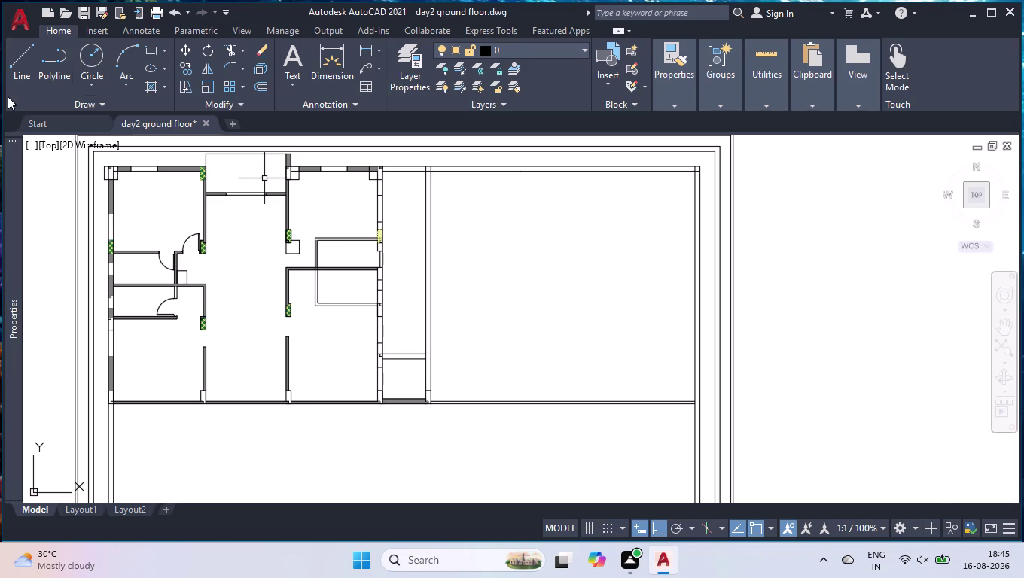
Start a hatch with red colour 252,3,86 and the SOLID pattern.
scroll(up, 3)
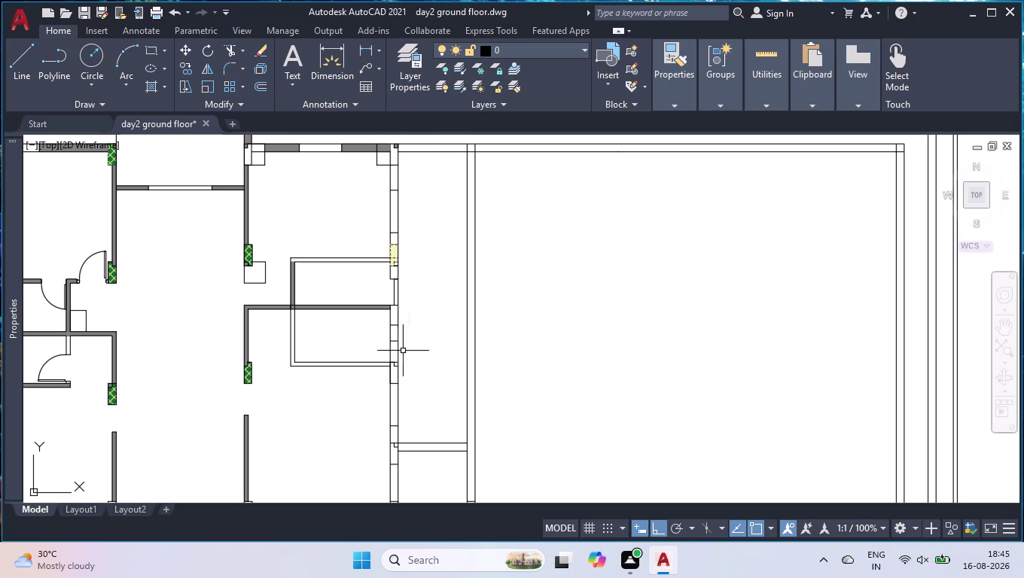
scroll(down, 3)
scroll(up, 3)
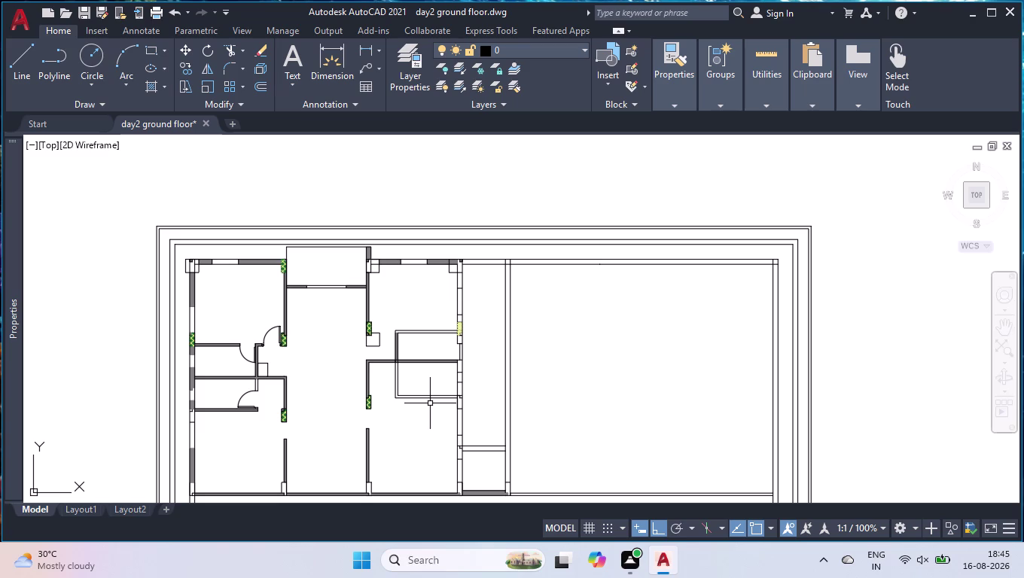
scroll(up, 3)
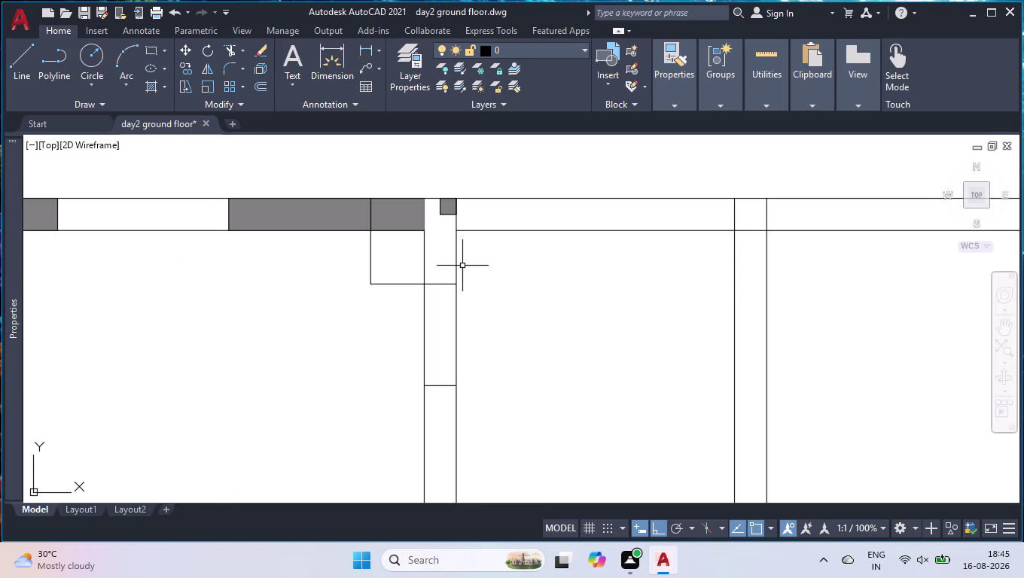
click(151, 83)
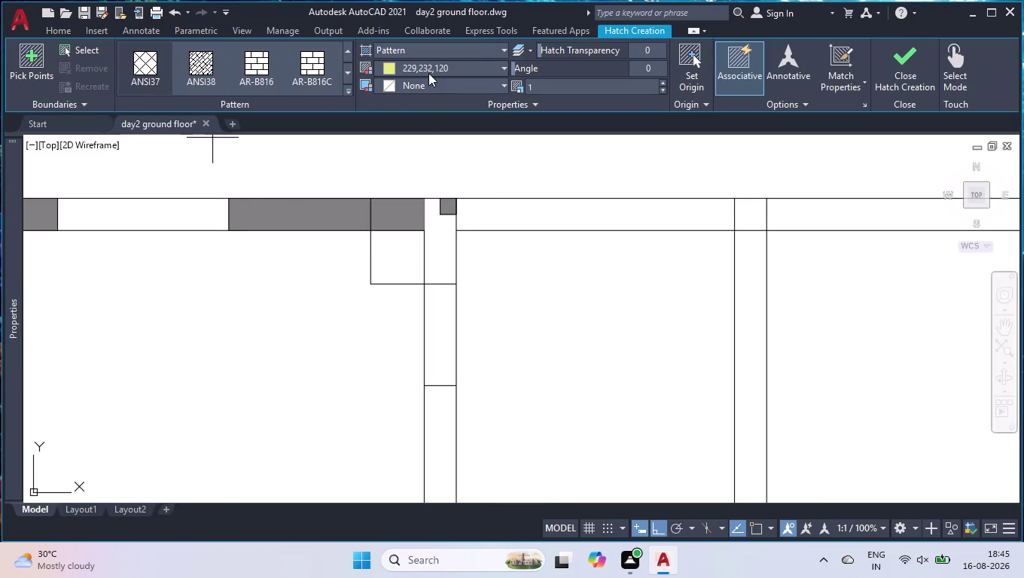
click(403, 69)
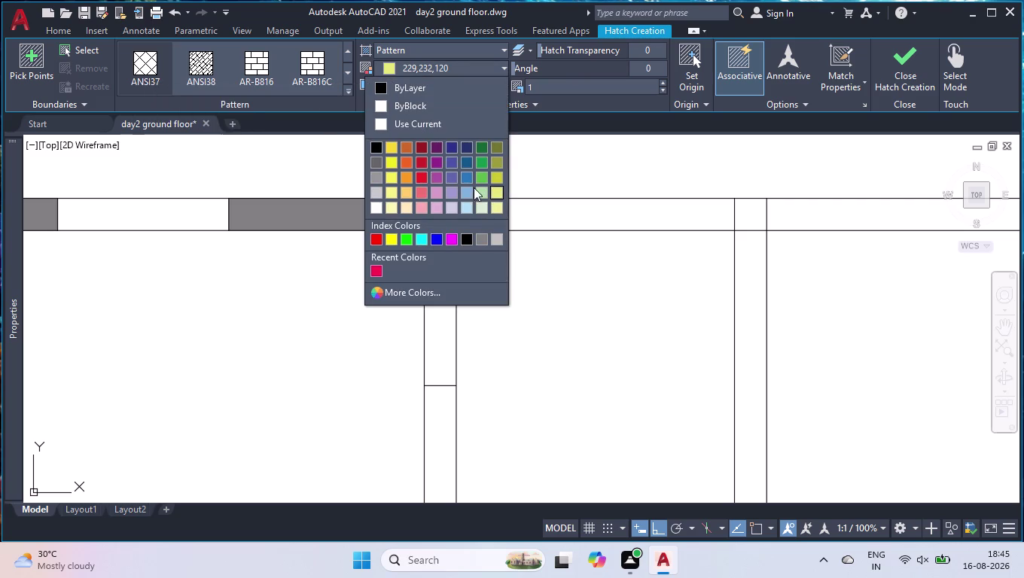
click(378, 275)
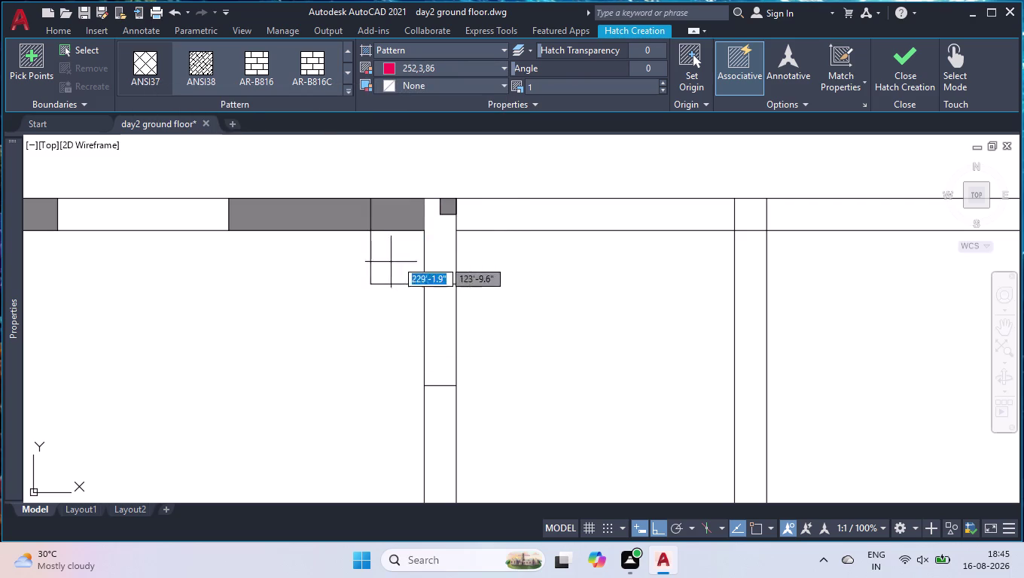
scroll(up, 3)
click(153, 69)
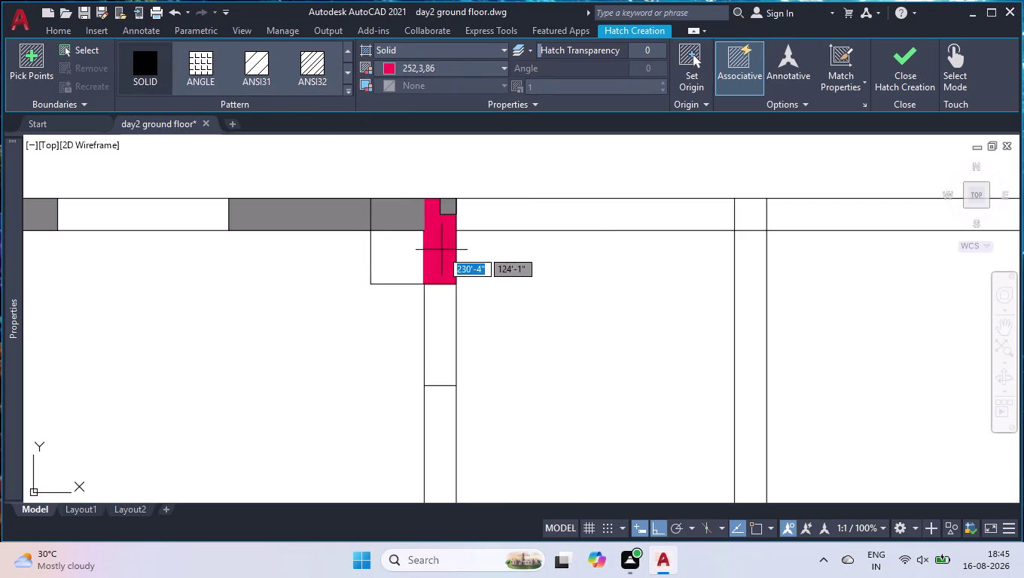
Fill the top and bottom column corners with solid red and finish the hatch.
click(442, 250)
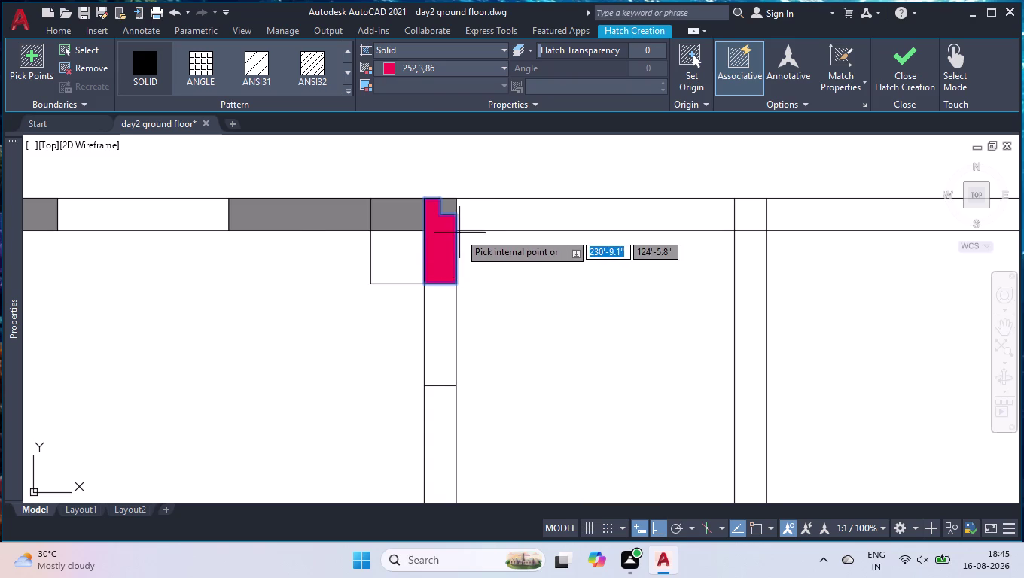
scroll(down, 3)
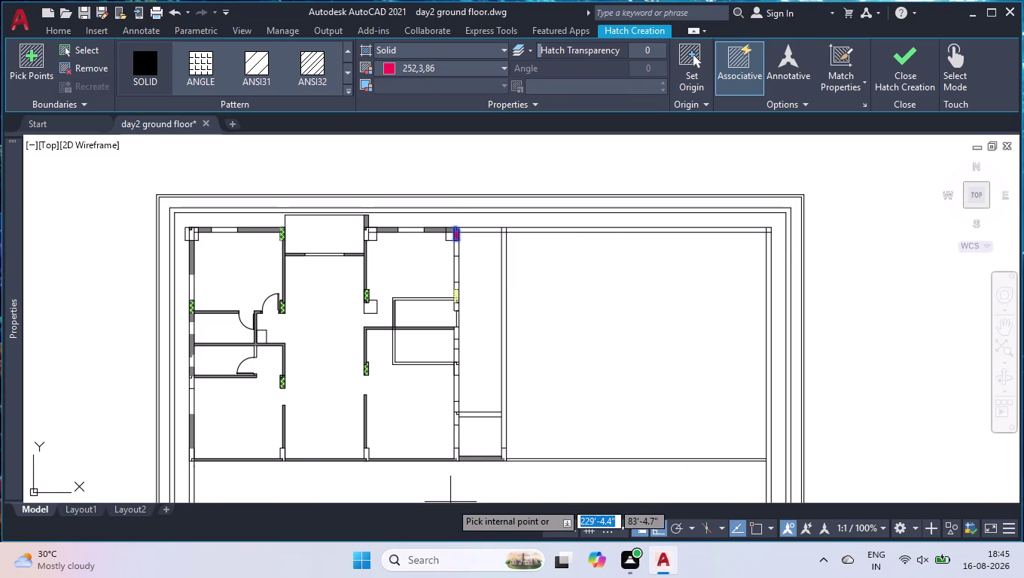
scroll(up, 3)
click(479, 238)
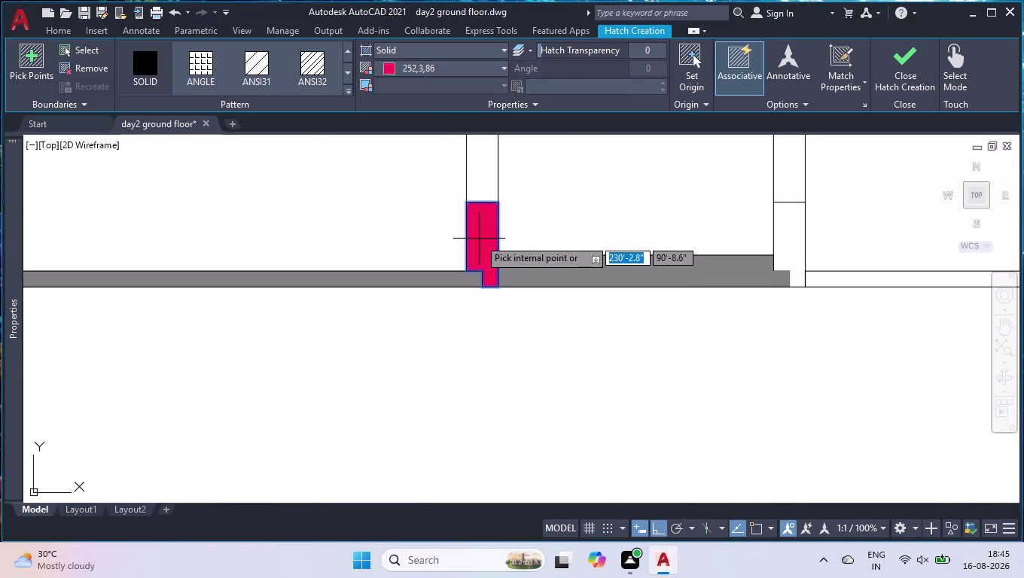
scroll(down, 3)
key(Return)
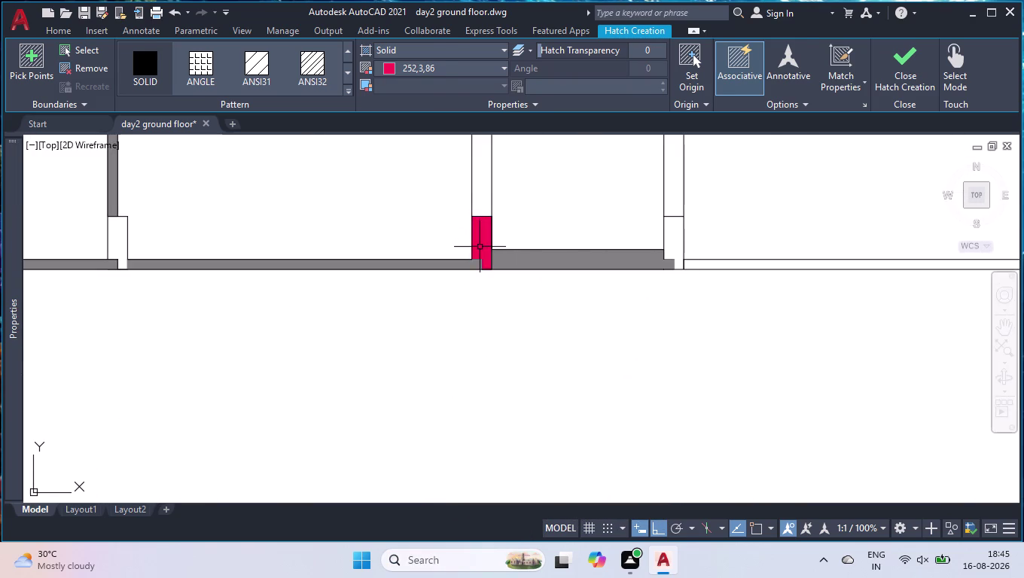
scroll(down, 3)
scroll(down, 3)
scroll(down, 3)
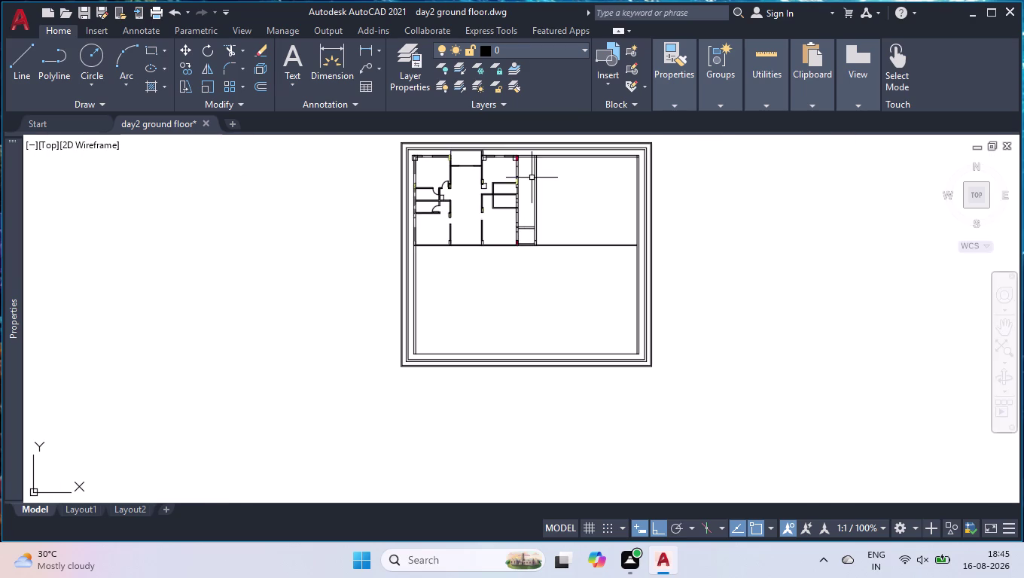
Start a new hatch in dark green 19,103,52 with the ANSI38 crosshatch pattern.
scroll(up, 3)
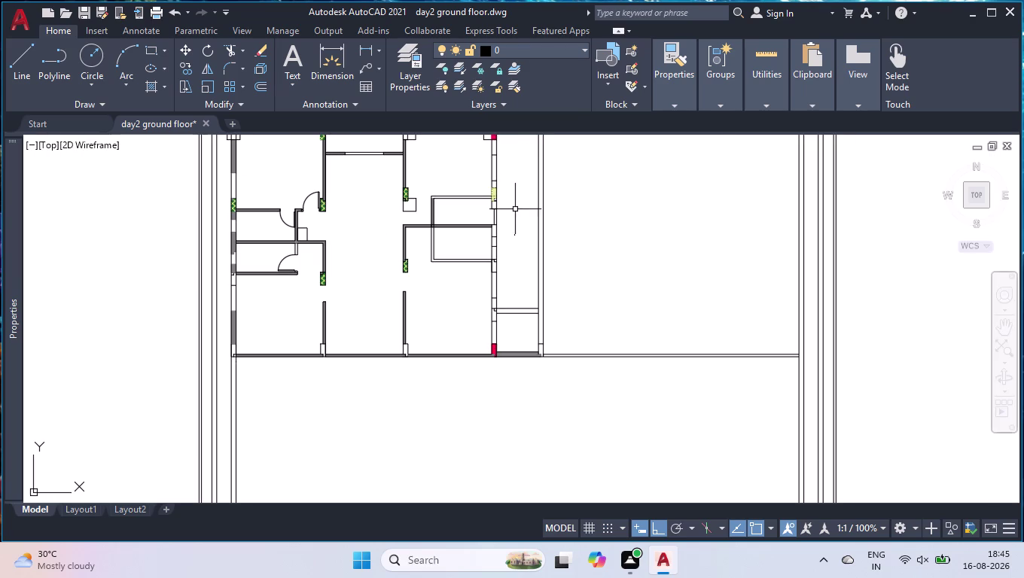
click(147, 90)
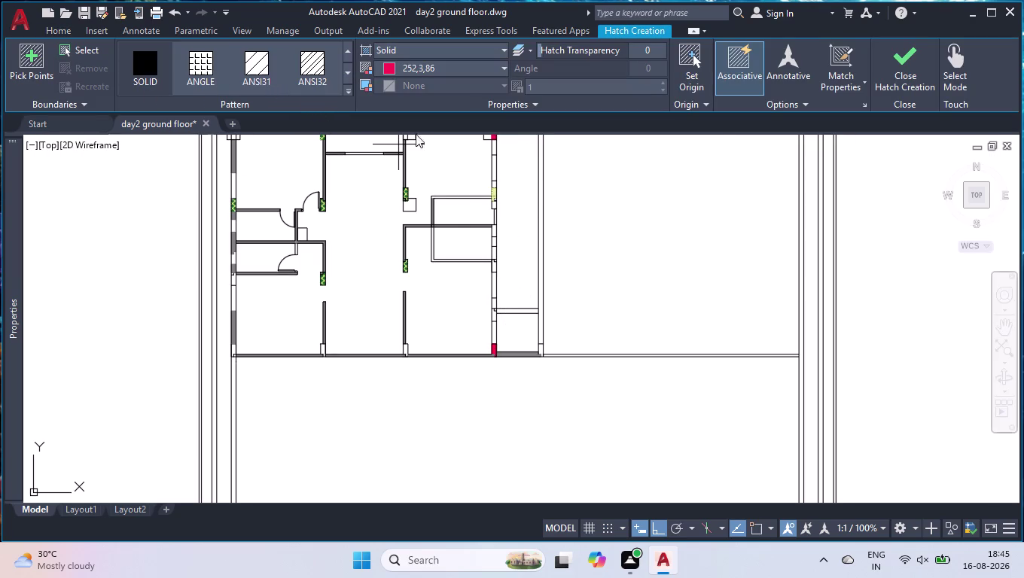
click(402, 70)
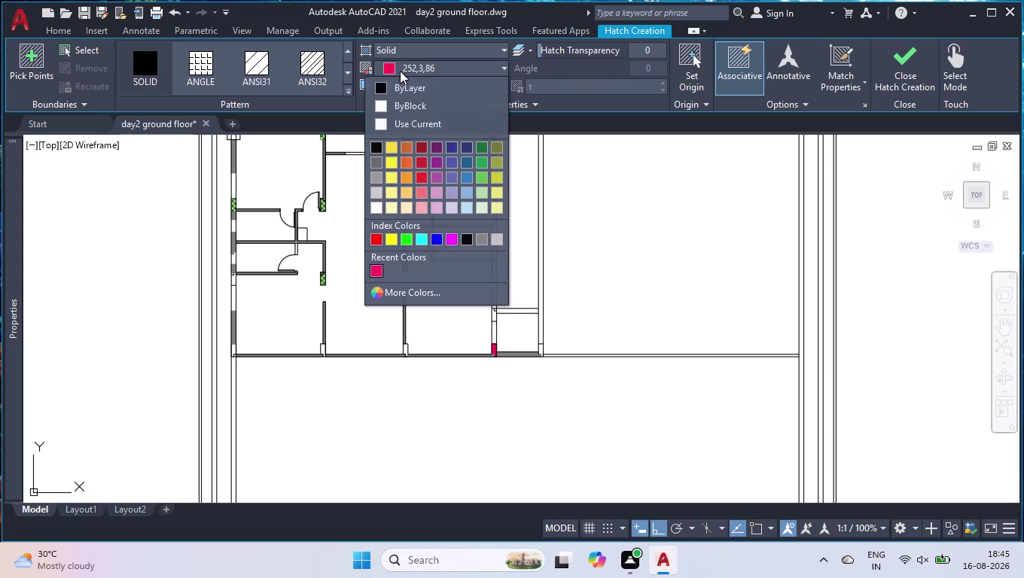
click(480, 147)
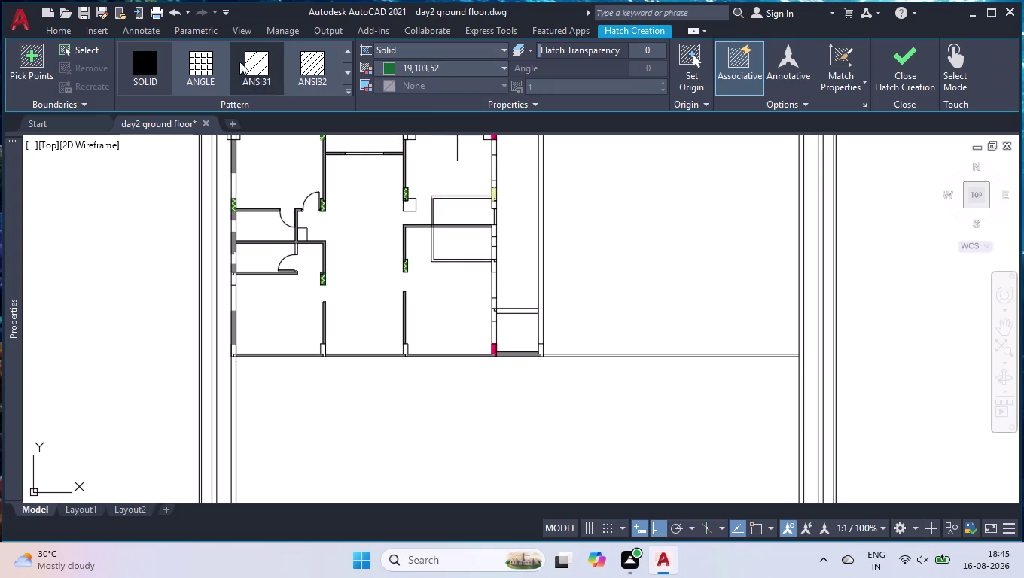
scroll(down, 3)
scroll(down, 3)
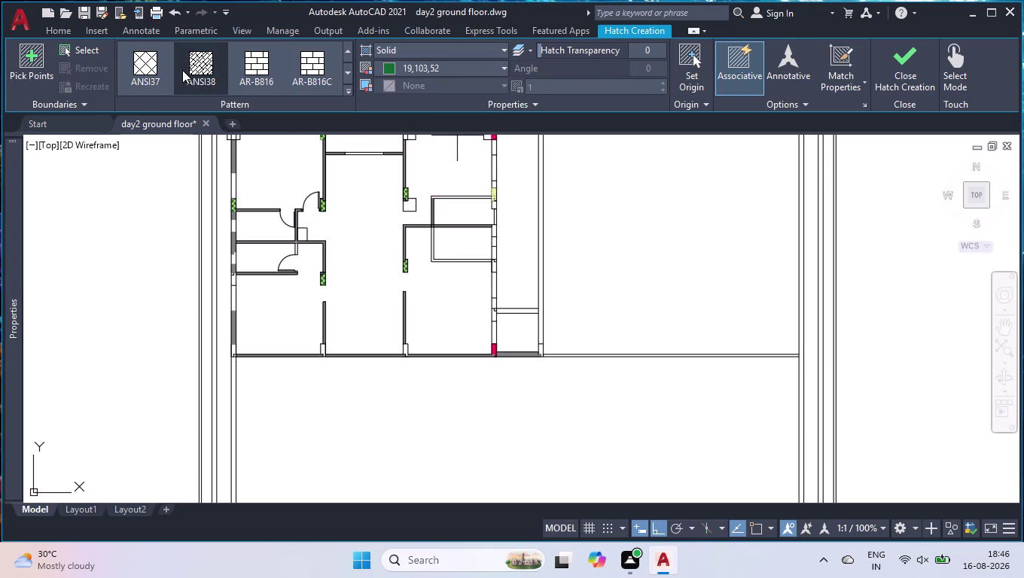
click(159, 72)
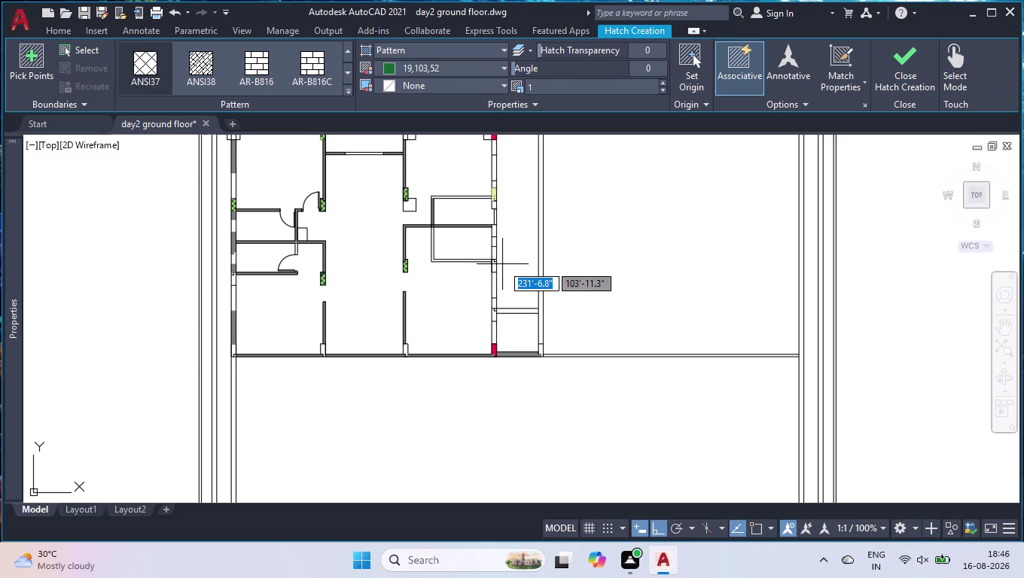
scroll(up, 3)
Crosshatch the corridor and lower room corner junctions with yellow lines on dark green.
click(467, 264)
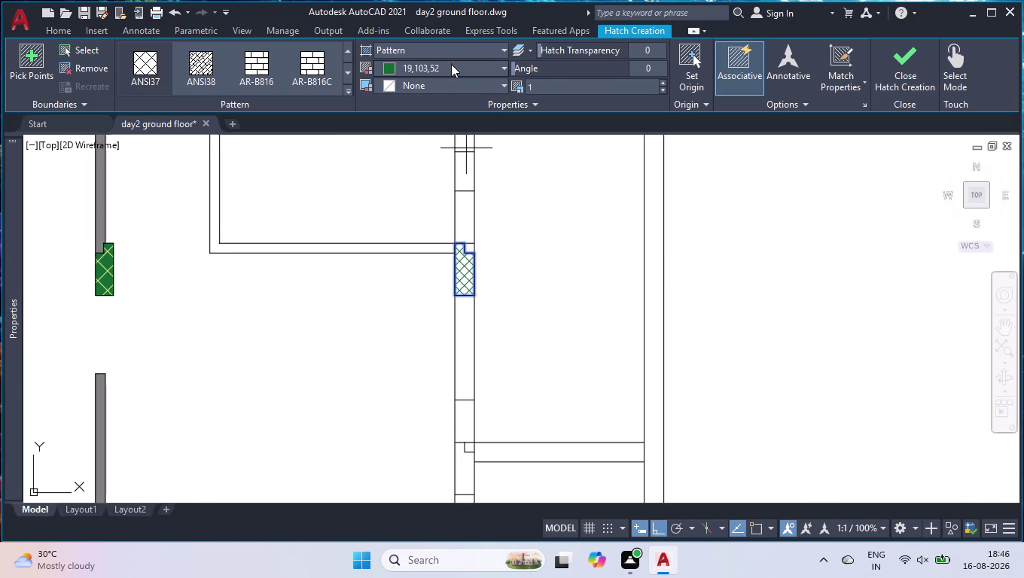
click(437, 66)
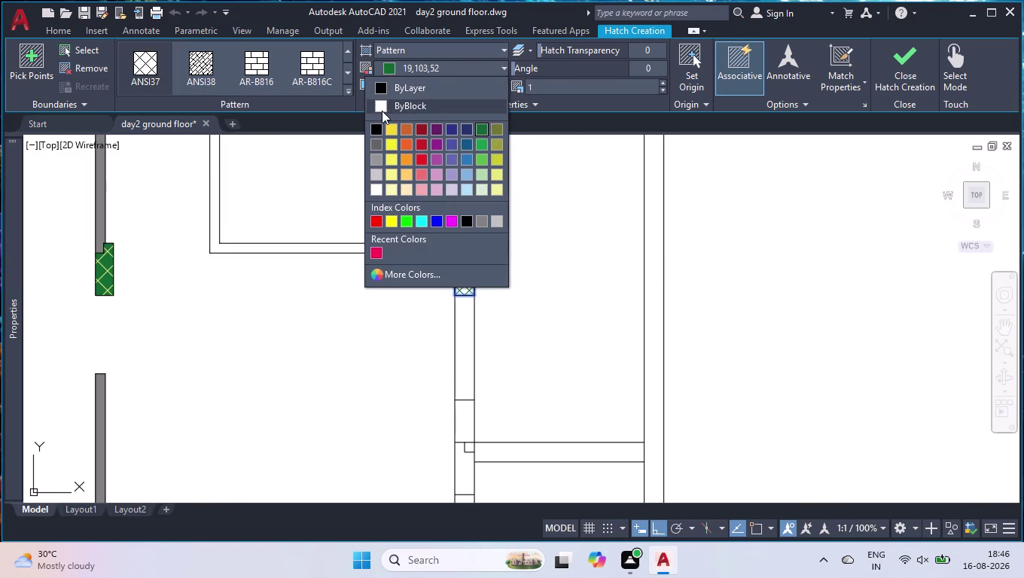
click(382, 106)
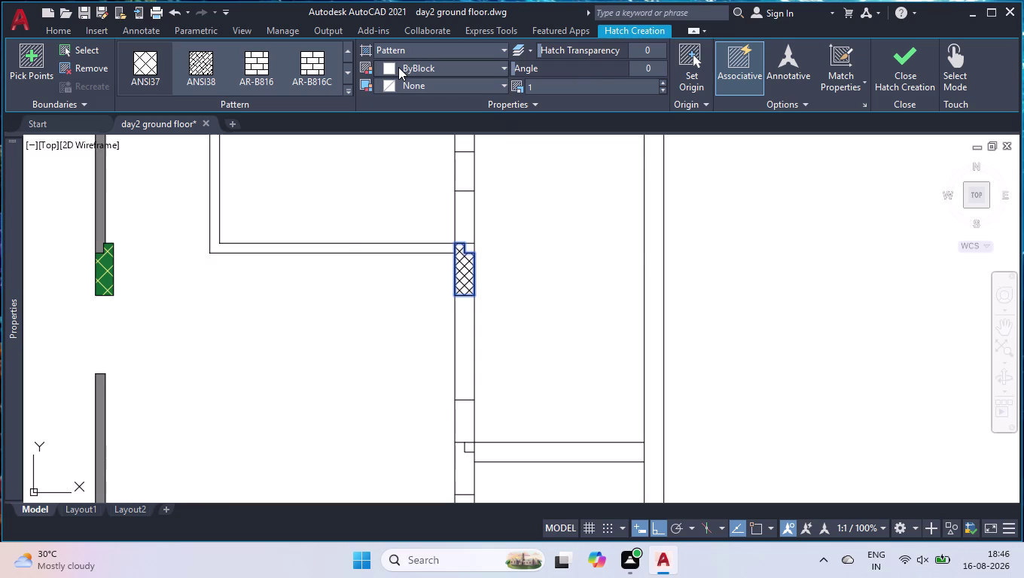
click(399, 67)
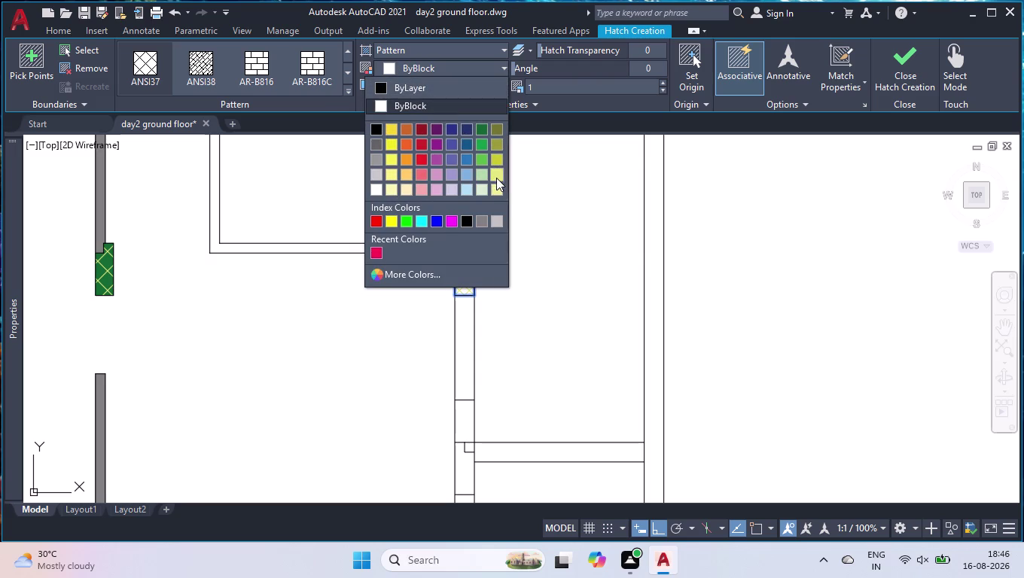
click(390, 141)
click(416, 86)
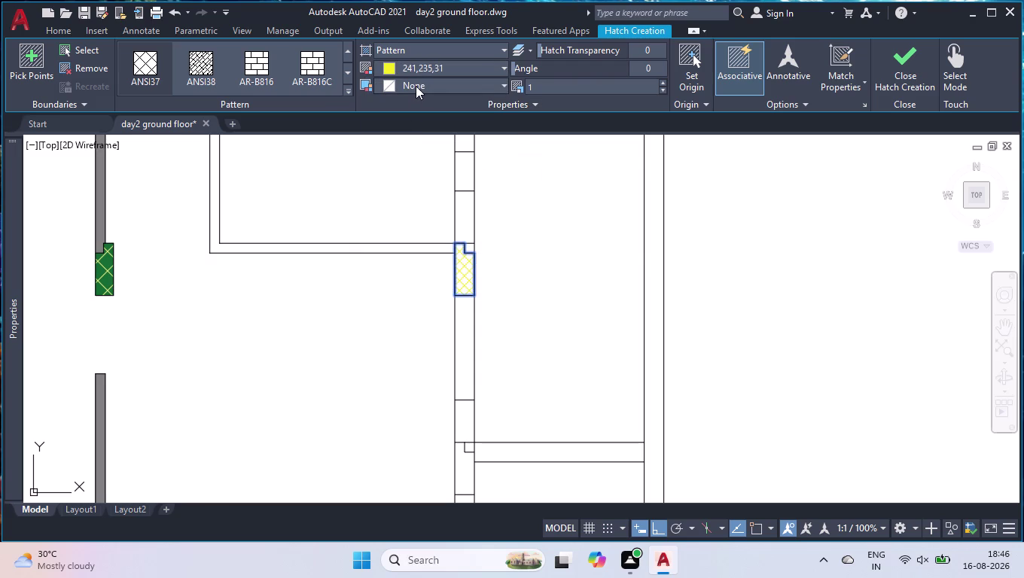
click(485, 131)
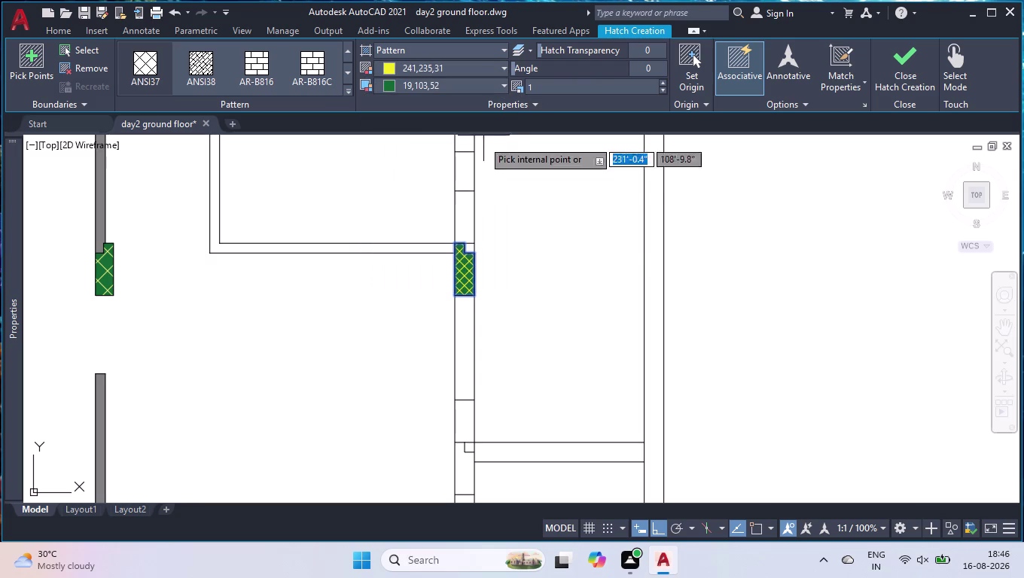
scroll(down, 3)
scroll(down, 3)
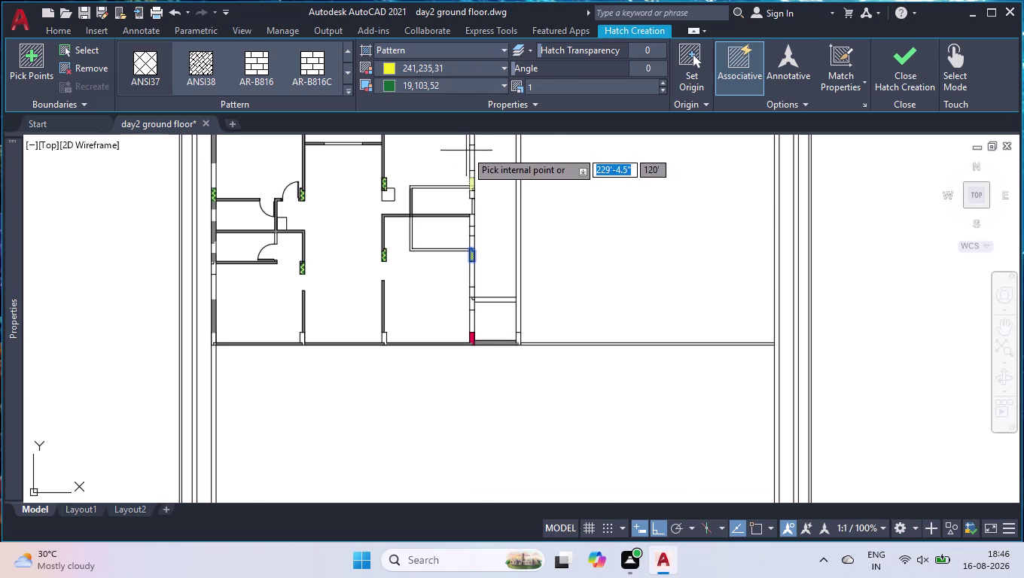
scroll(up, 3)
scroll(up, 3)
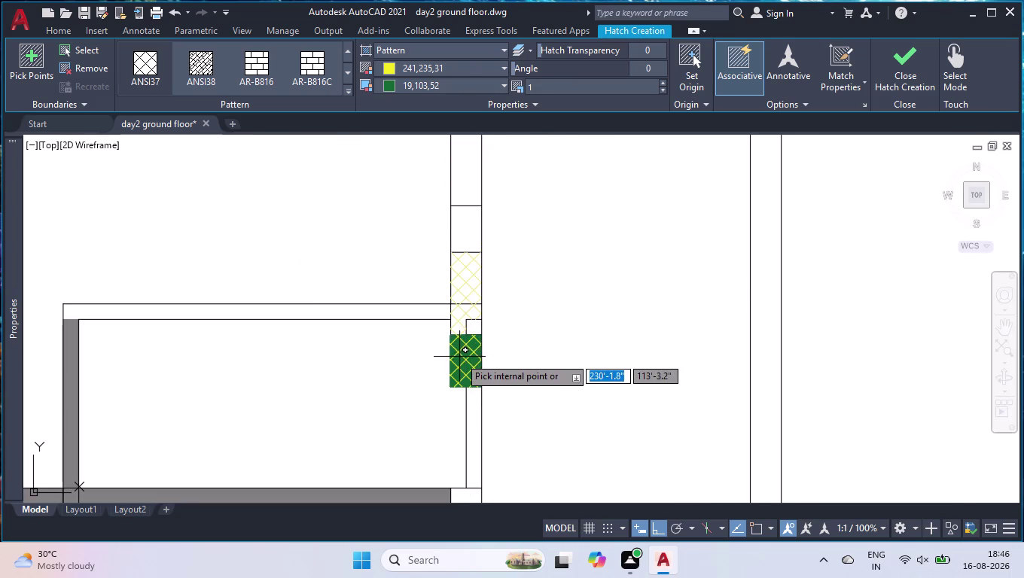
click(466, 357)
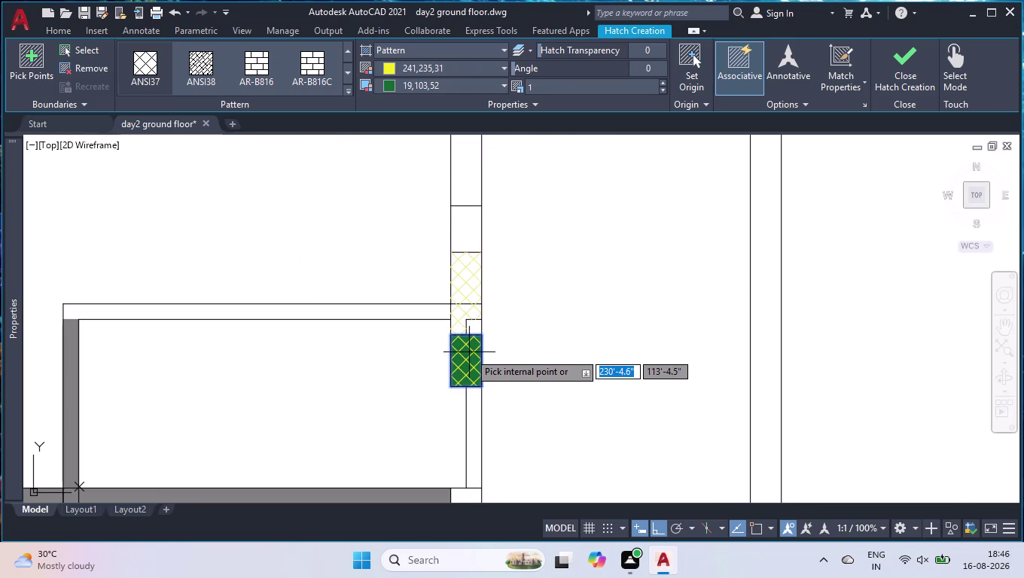
Fill the wall block below the yellow hatch with solid green 19,103,52.
scroll(up, 3)
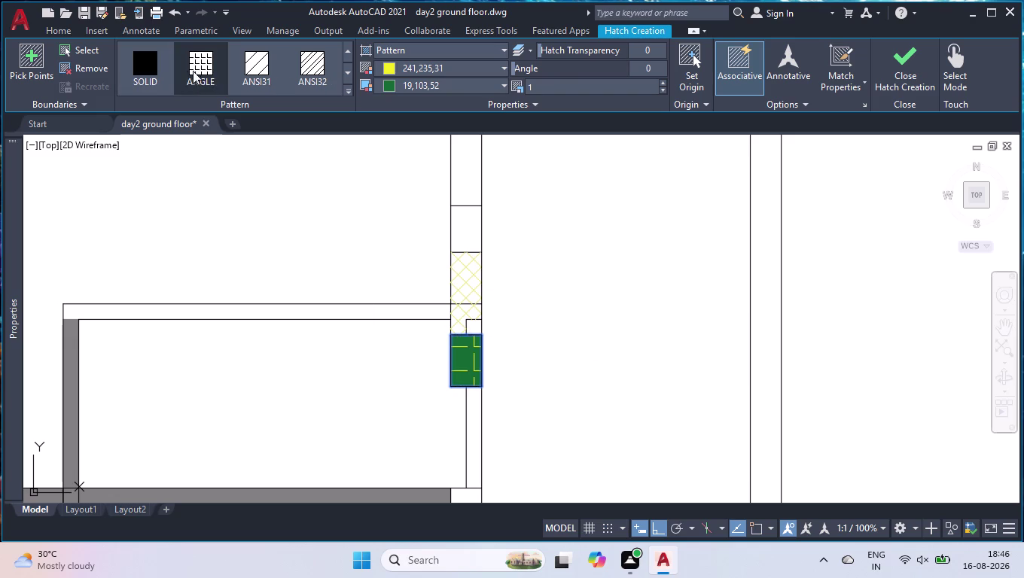
click(156, 78)
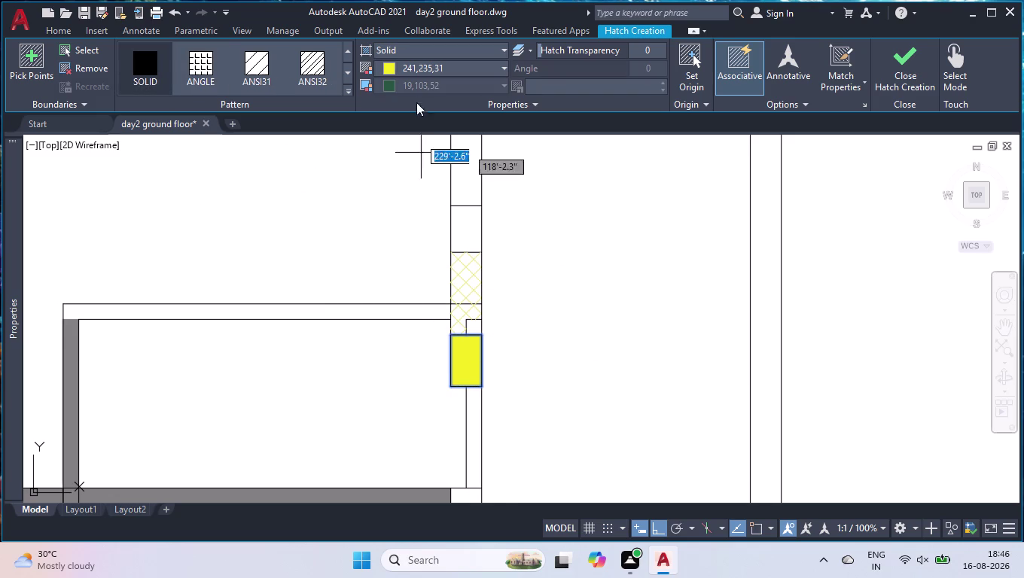
click(418, 68)
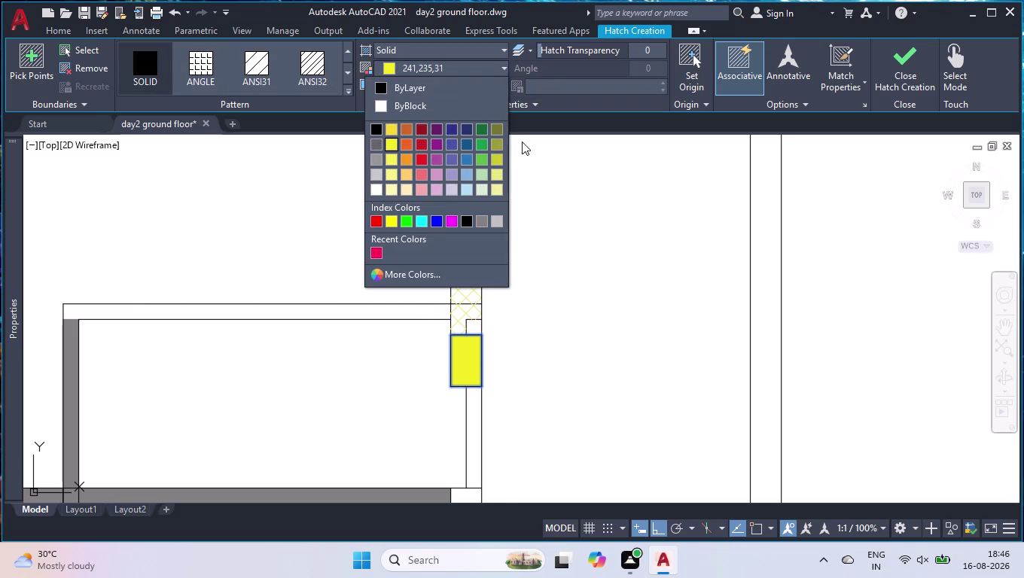
click(476, 130)
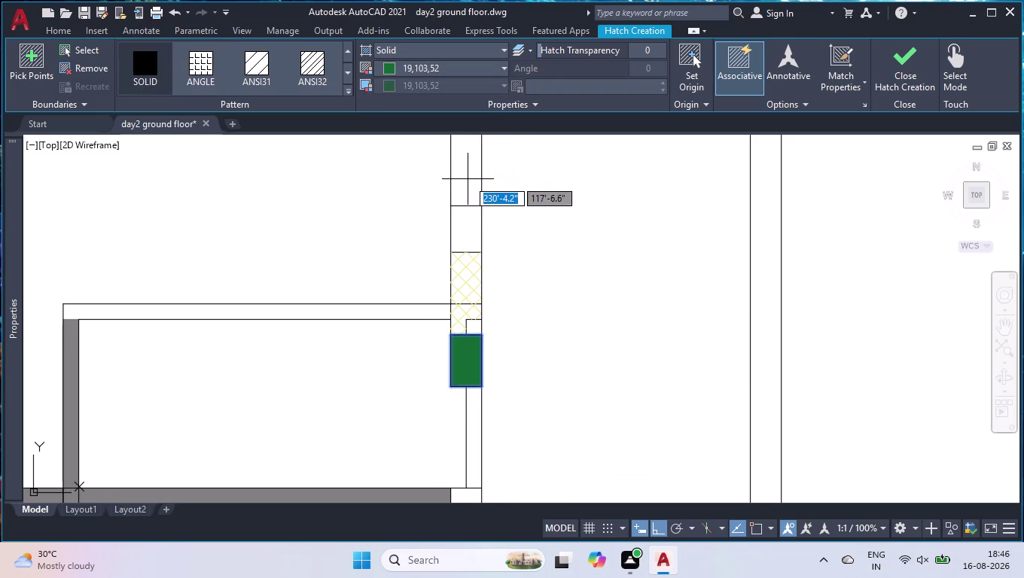
key(Return)
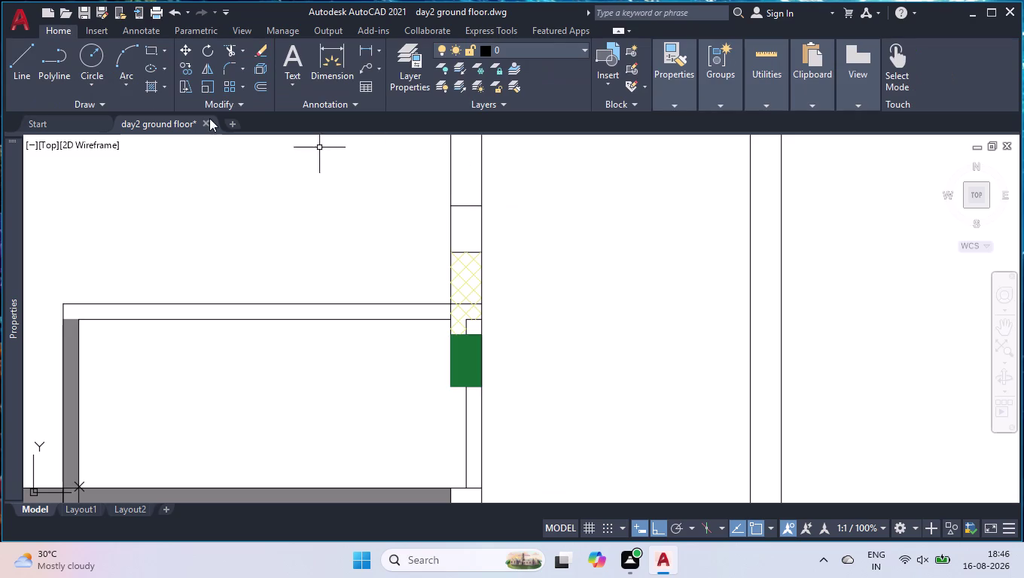
Crosshatch the small L-shaped junction with dark green ANSI37 lines.
click(147, 86)
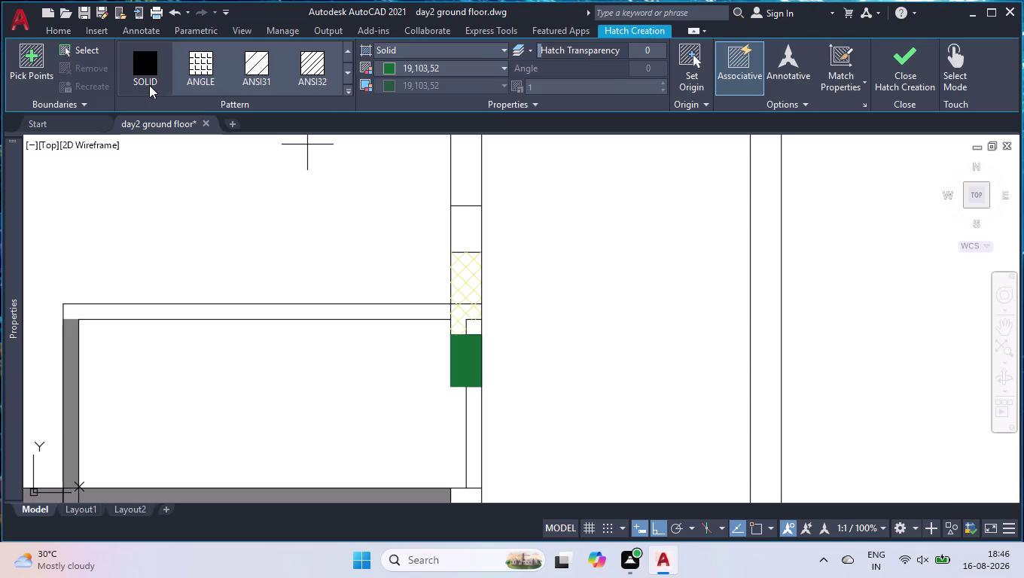
click(464, 321)
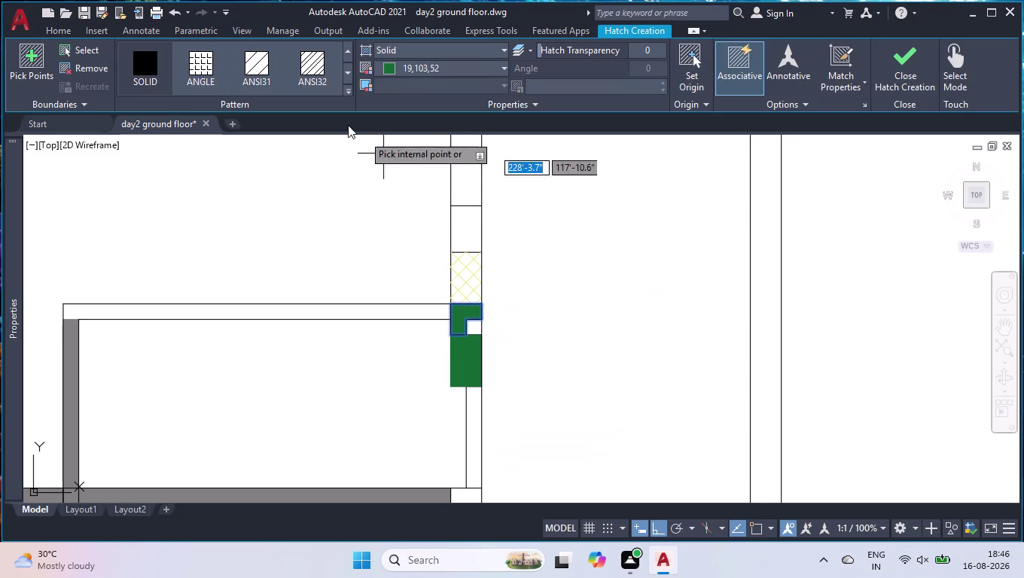
scroll(down, 3)
scroll(down, 3)
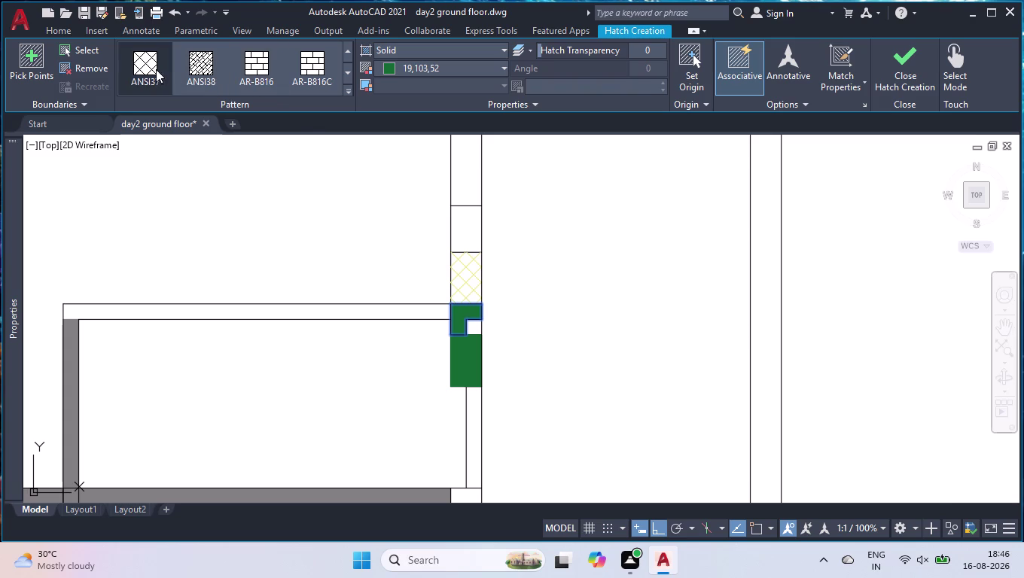
click(155, 69)
click(465, 312)
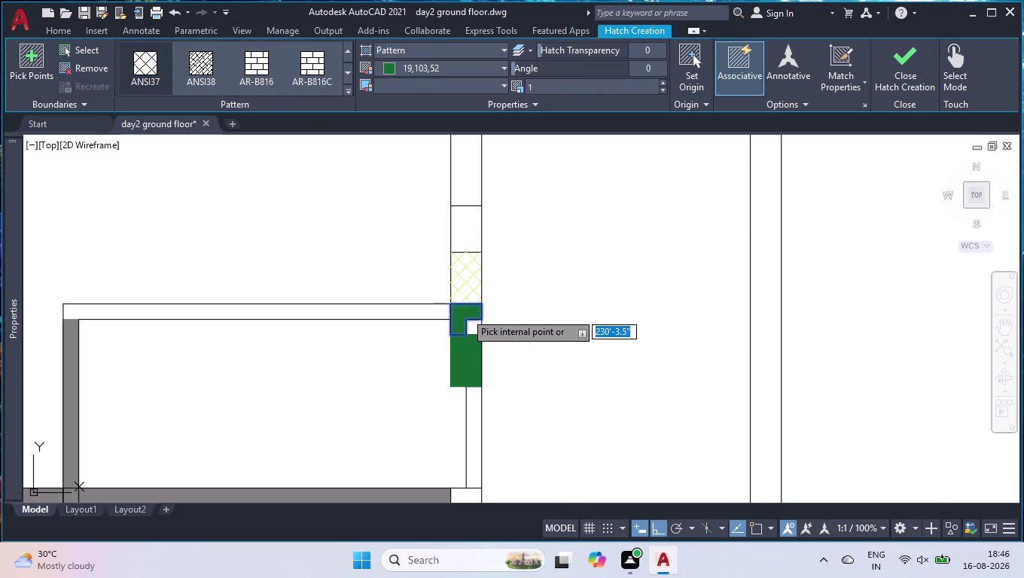
click(410, 81)
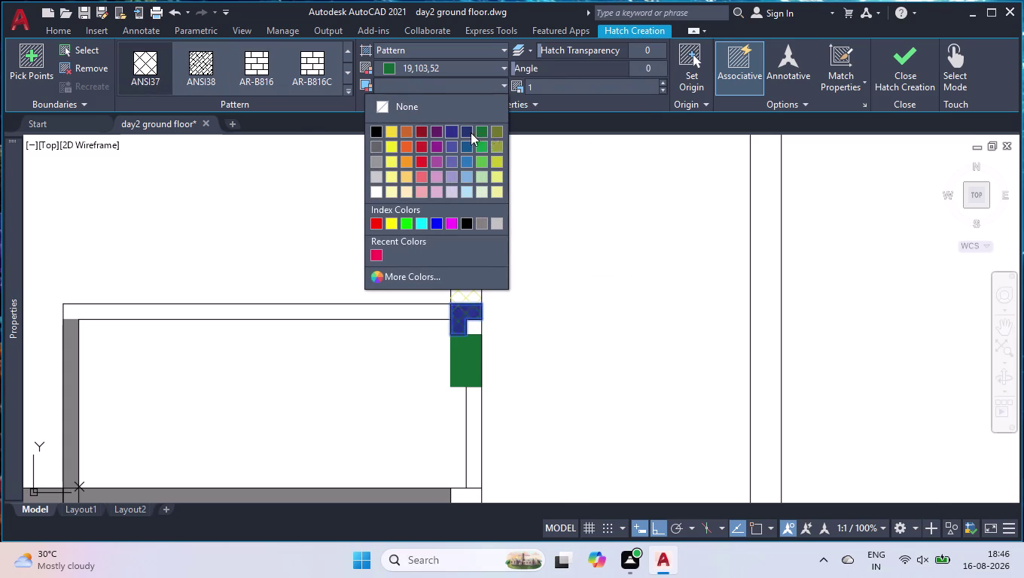
click(479, 130)
click(439, 69)
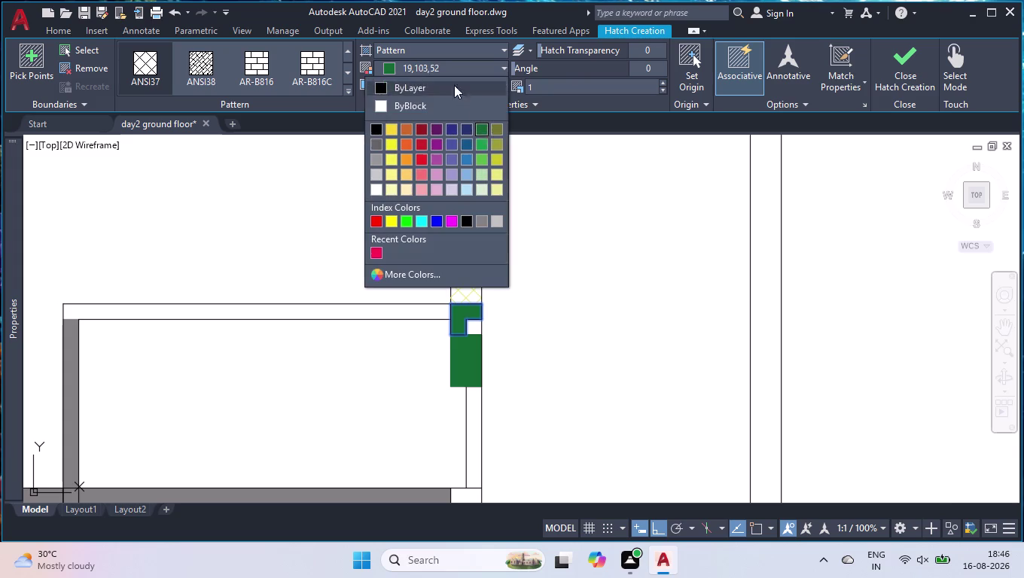
click(391, 145)
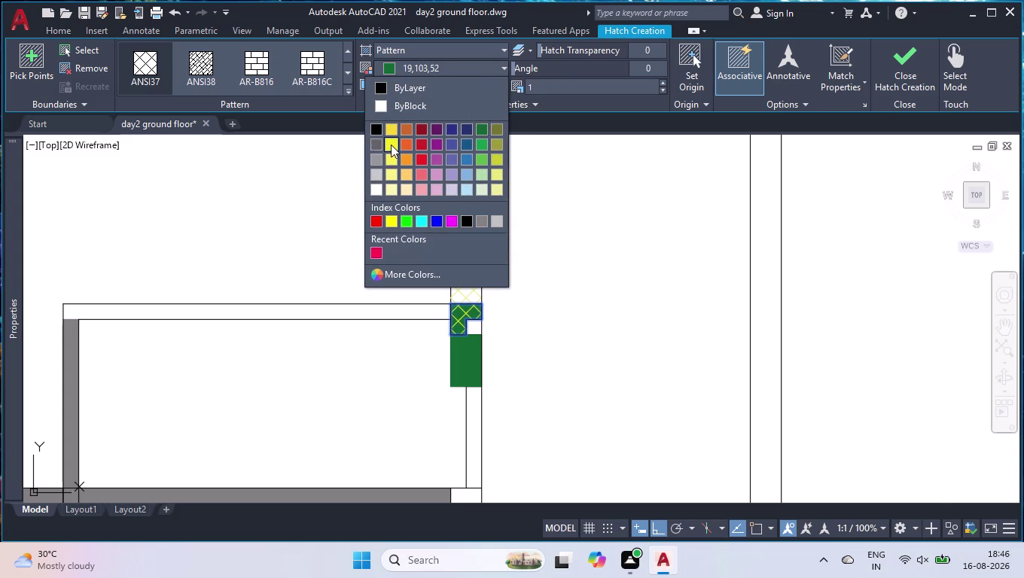
key(Return)
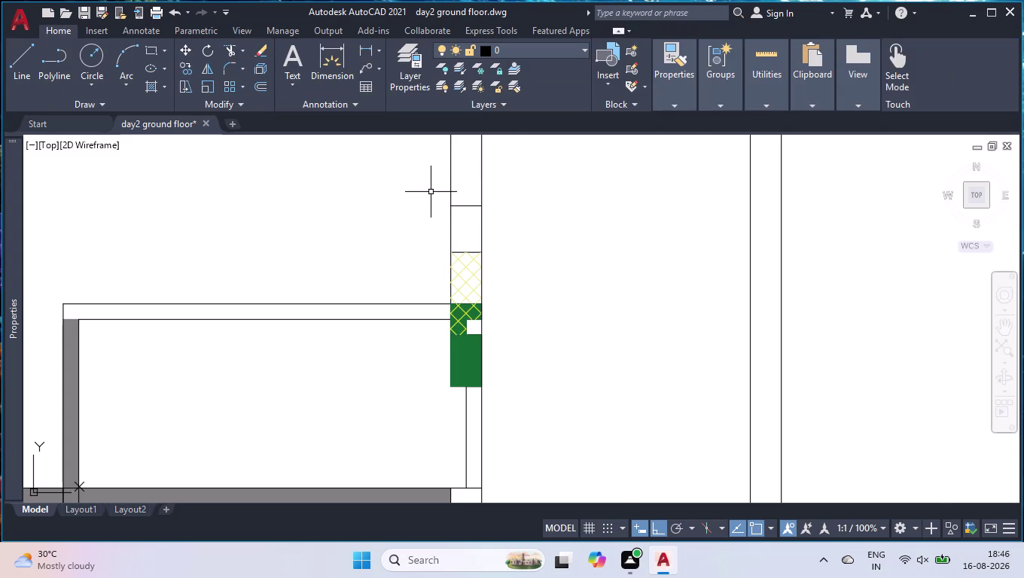
scroll(down, 3)
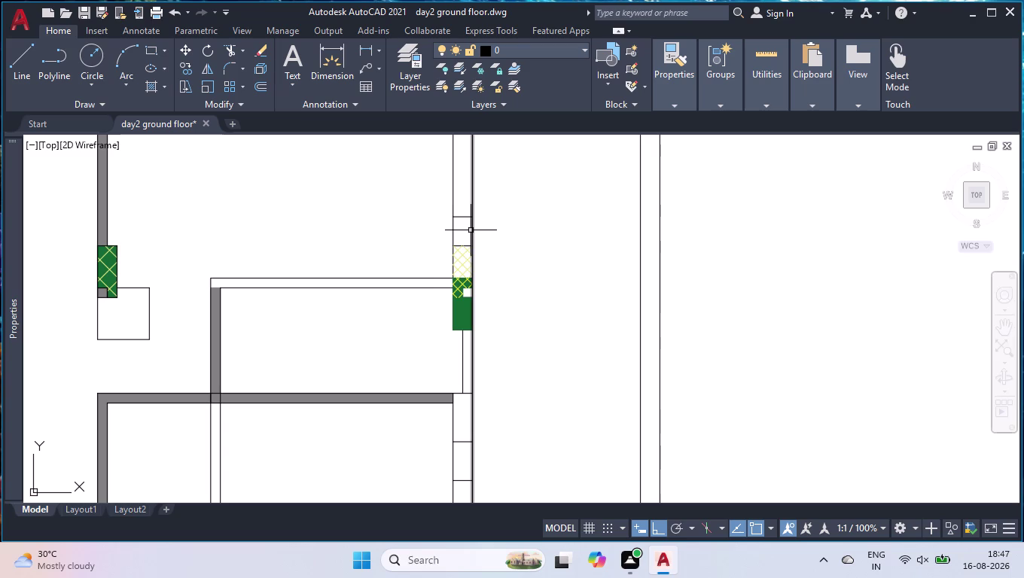
scroll(up, 3)
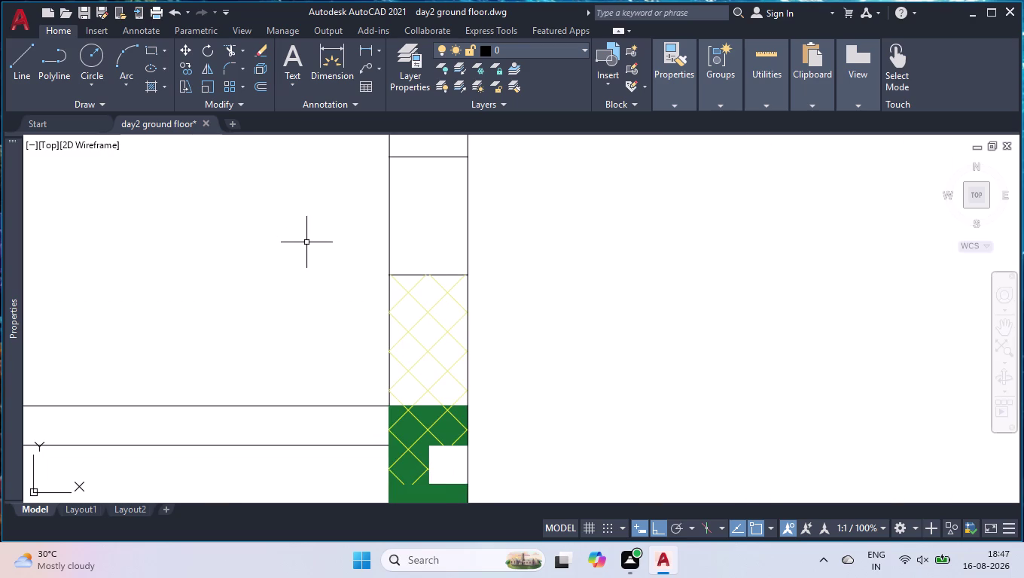
key(h)
key(Return)
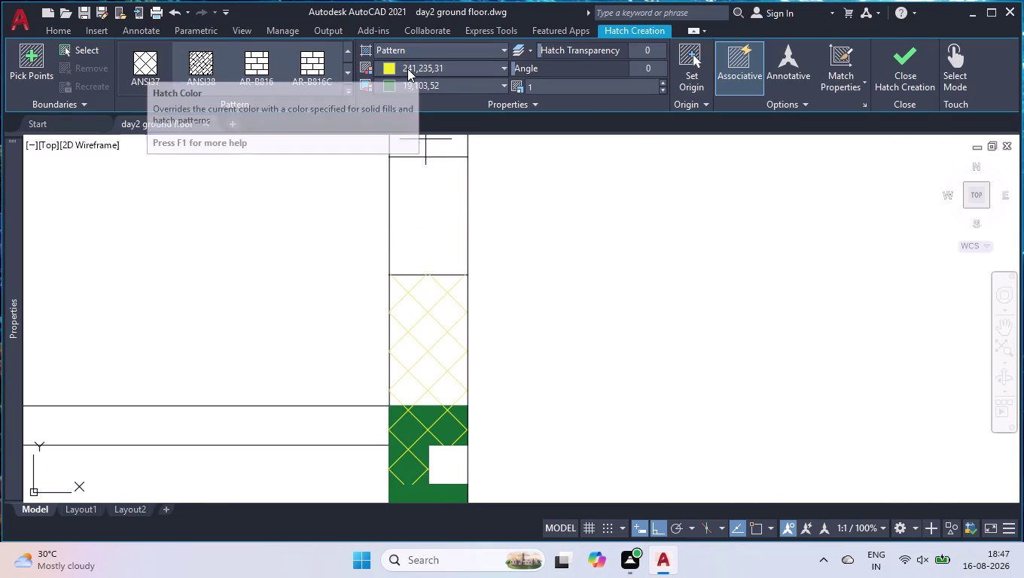
Apply a gray background (colour 8) to the yellow crosshatched junction.
click(425, 82)
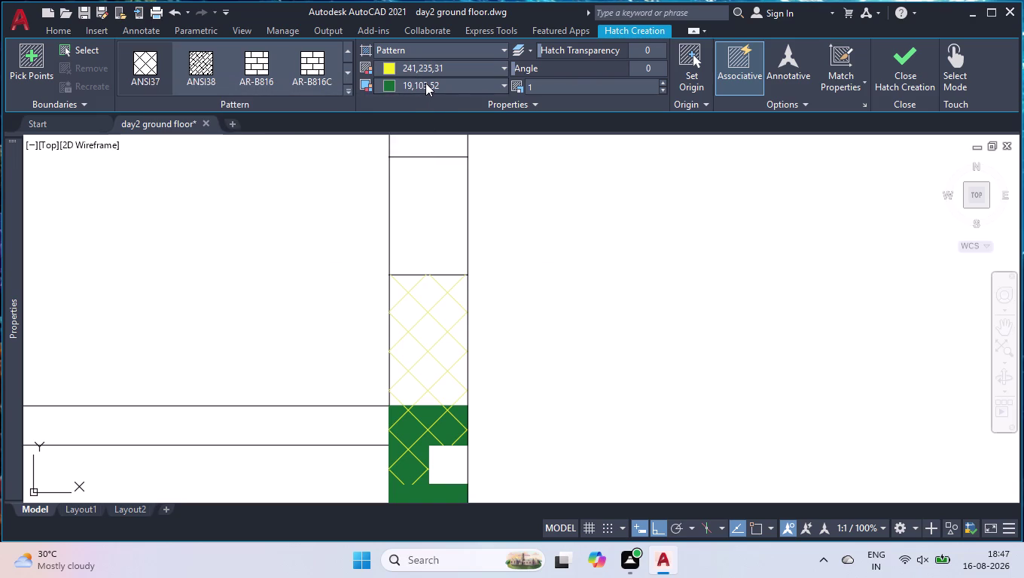
click(486, 220)
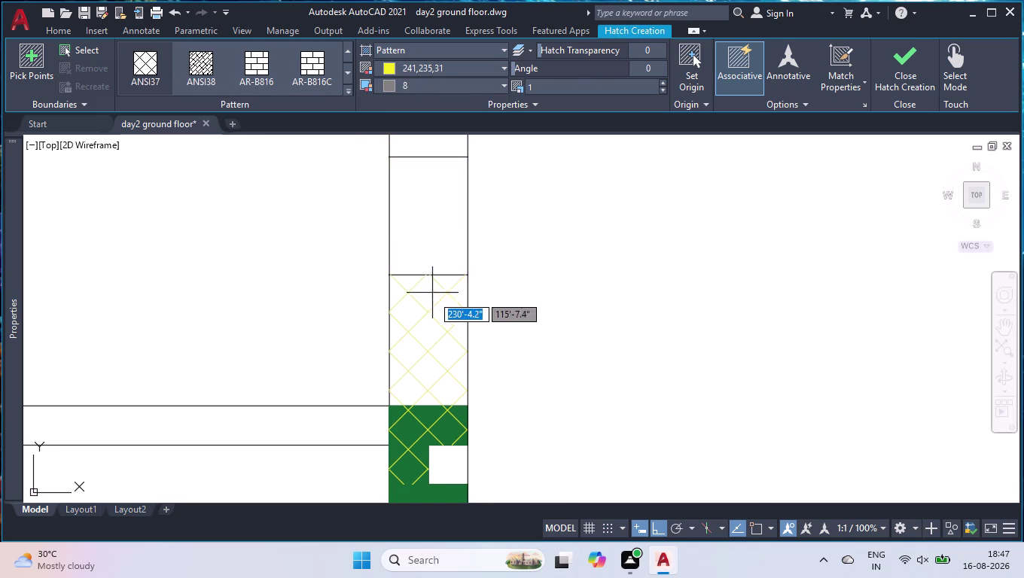
click(427, 322)
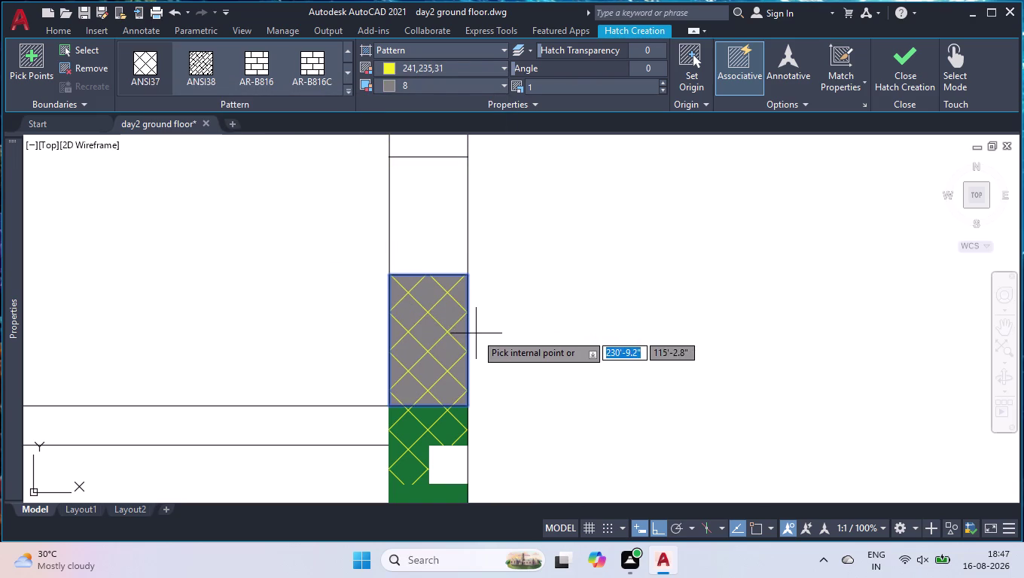
key(Return)
Start another hatch fill, then cancel it.
scroll(down, 3)
scroll(down, 3)
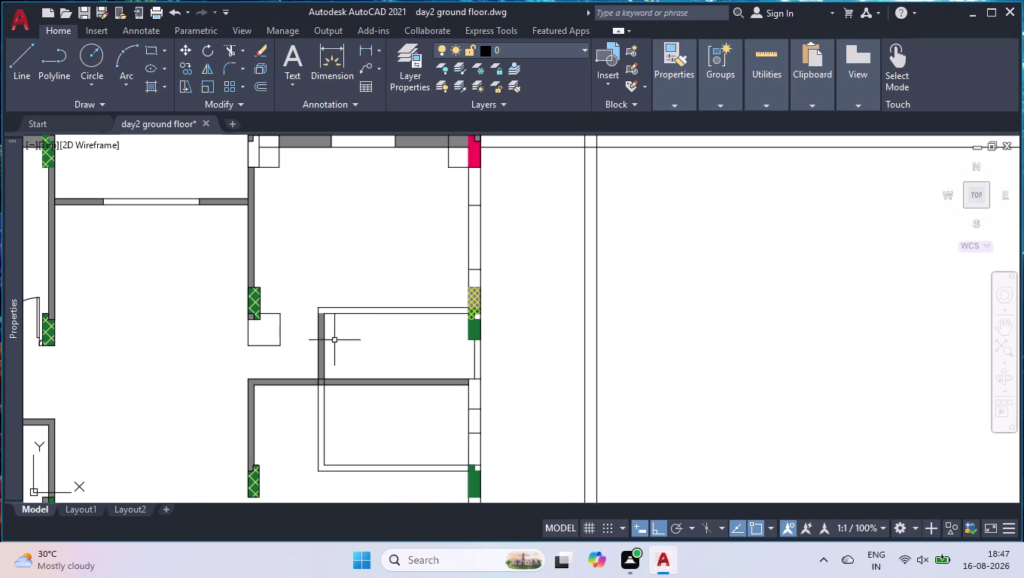
key(space)
scroll(down, 3)
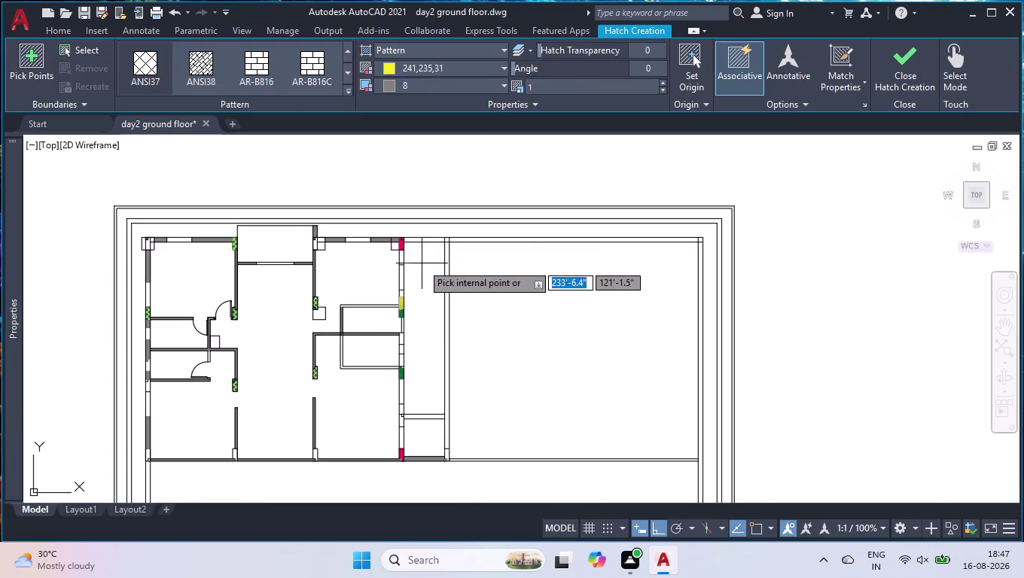
key(space)
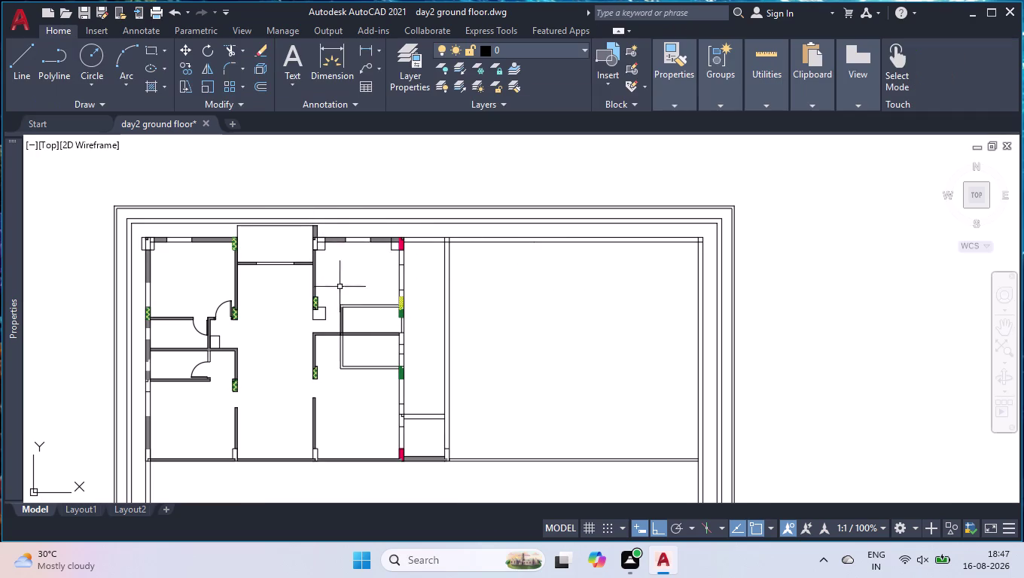
scroll(up, 3)
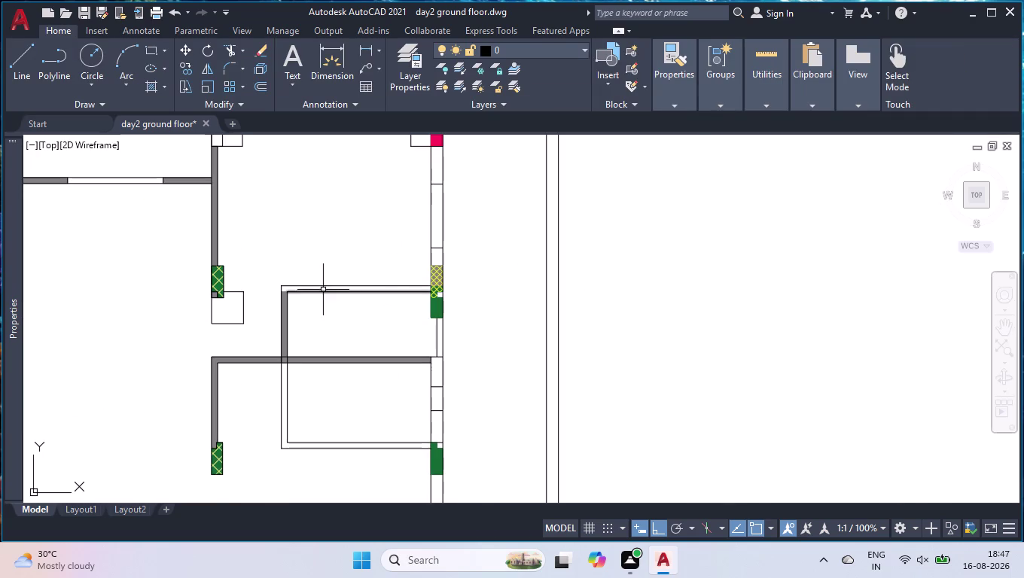
Draw a short line on the wall edge.
scroll(up, 3)
key(l)
key(Return)
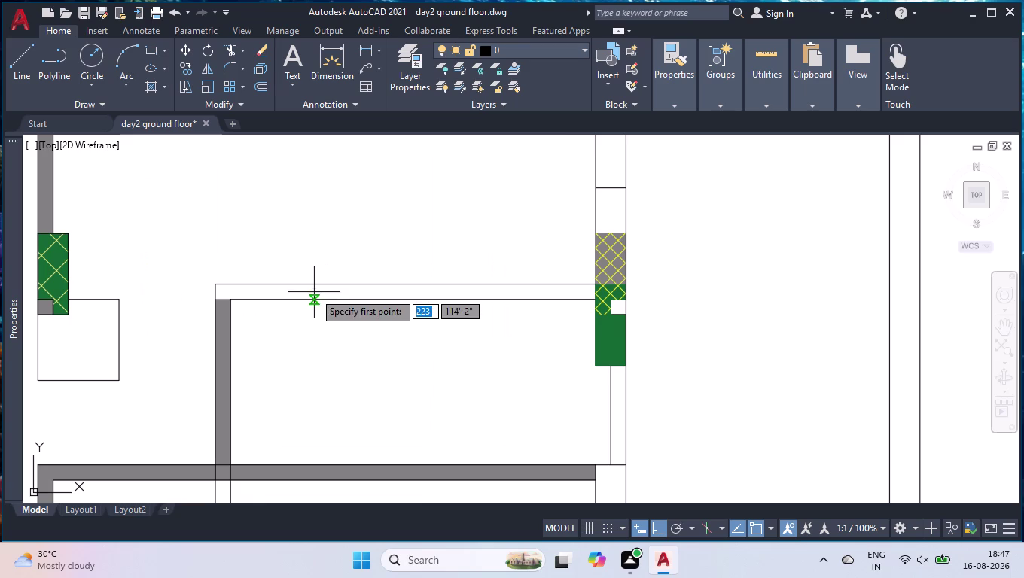
click(235, 299)
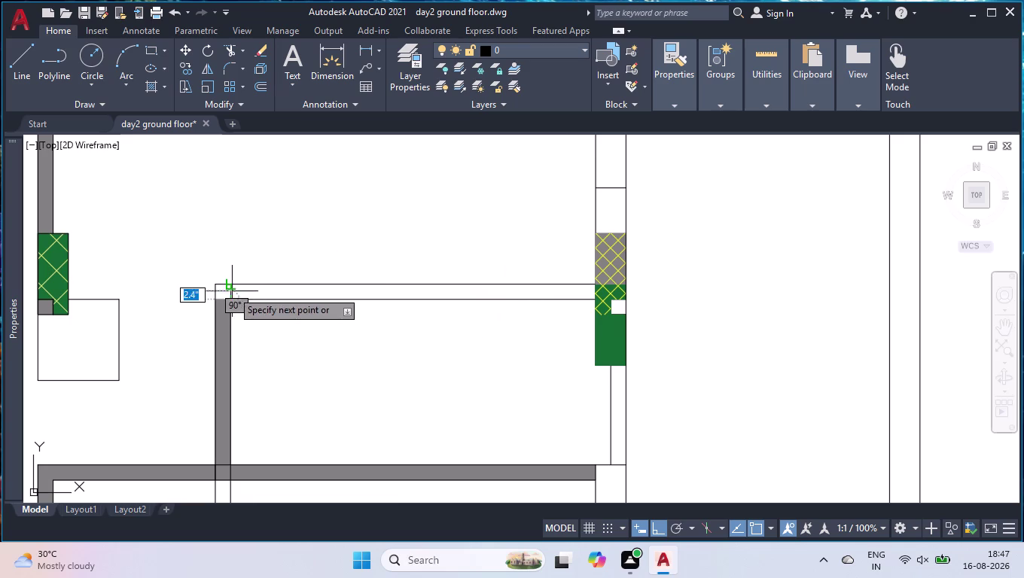
click(232, 284)
key(space)
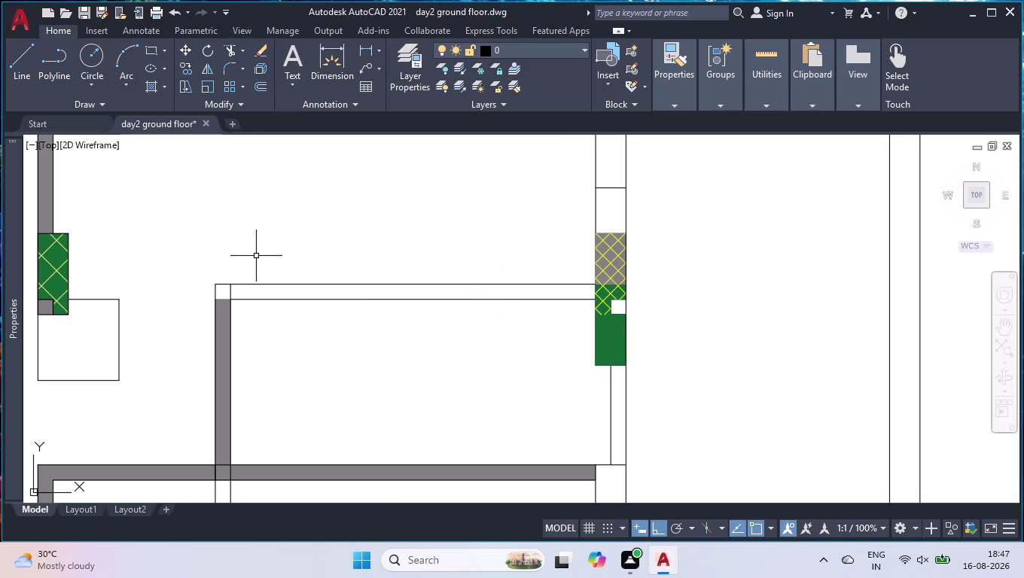
Insert the imperial door block from the architectural palette, opened to 90 degrees and narrowed.
key(ctrl+3)
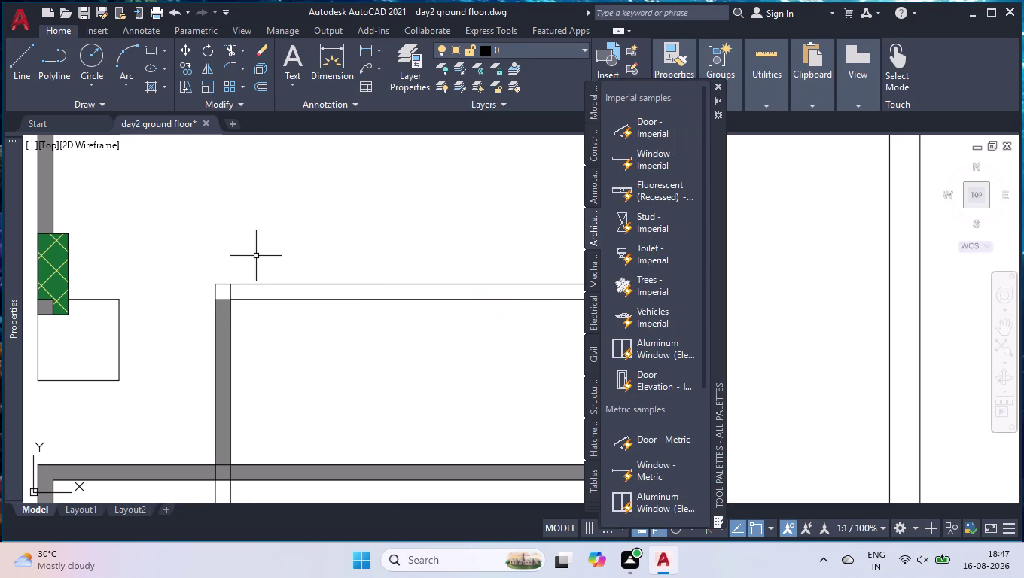
click(684, 117)
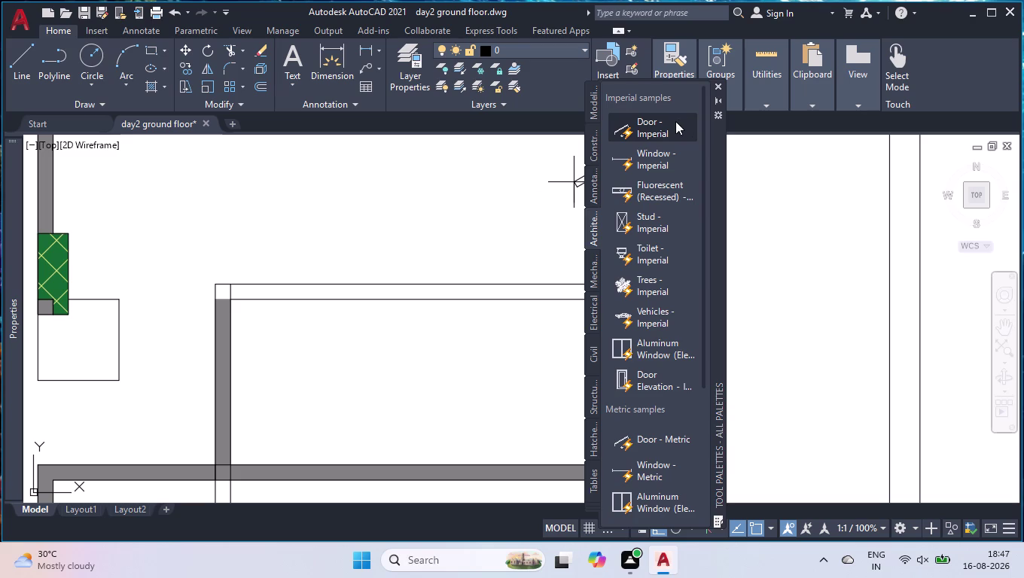
click(307, 225)
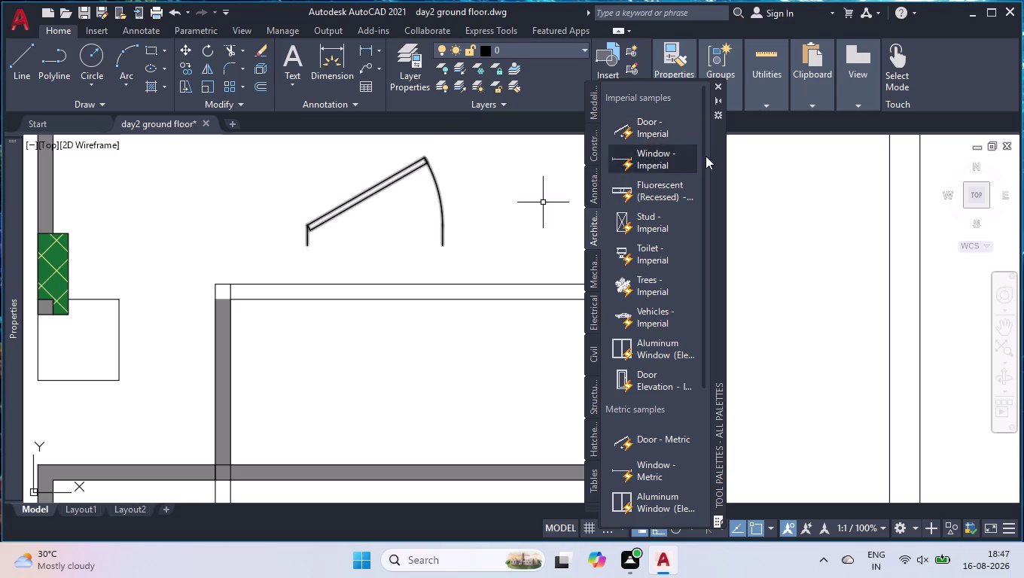
click(716, 86)
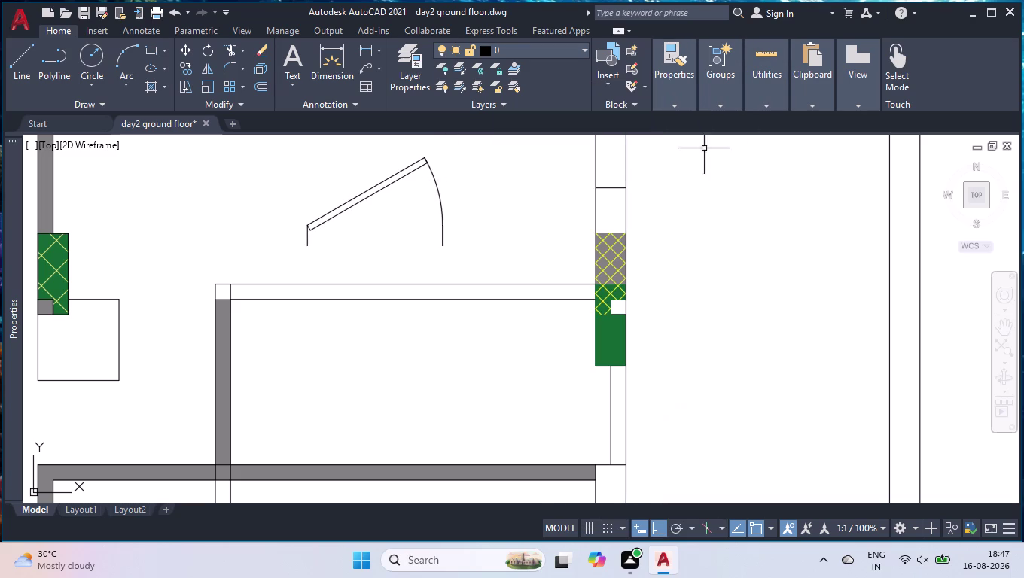
click(370, 187)
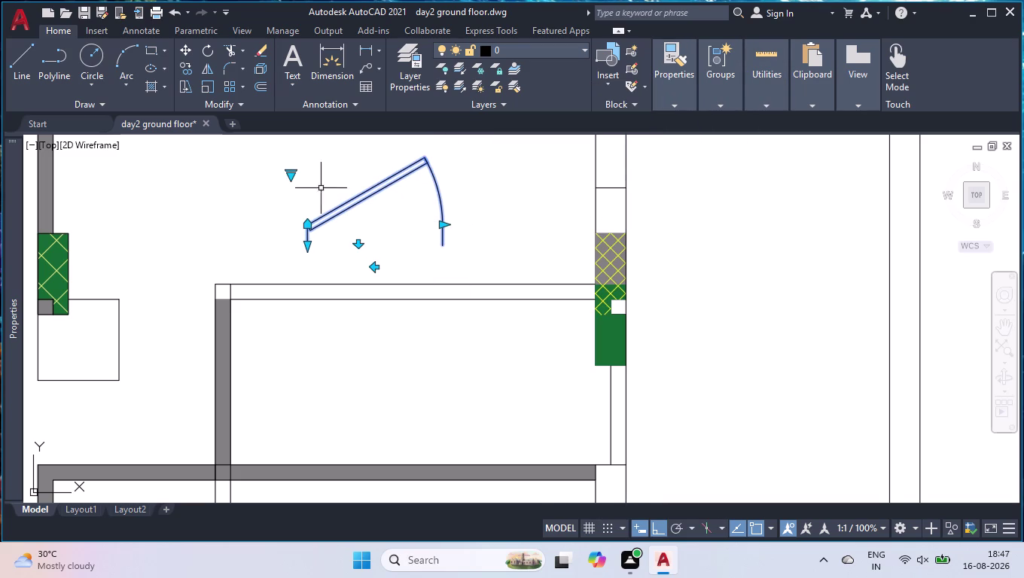
click(292, 176)
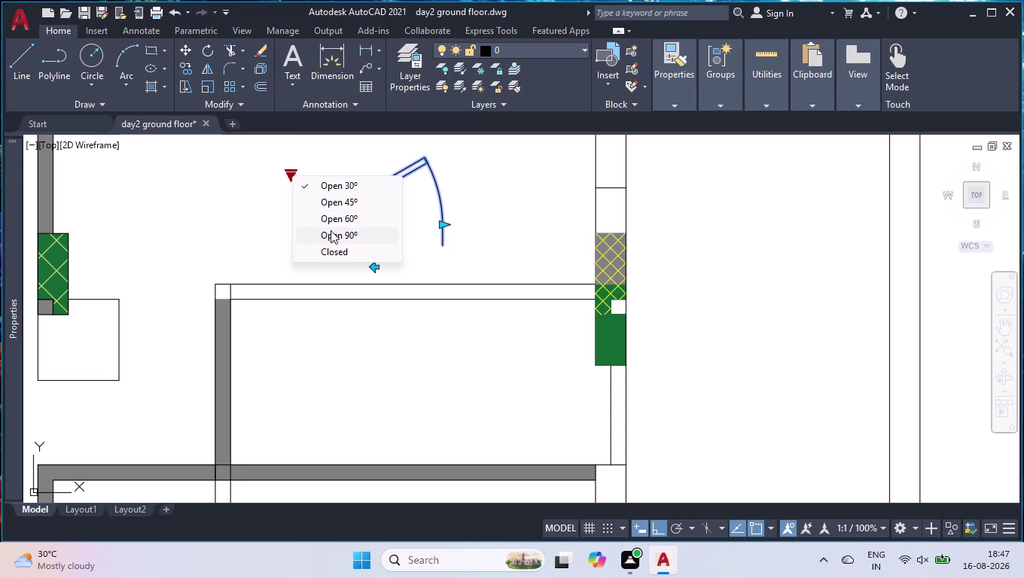
click(331, 230)
click(444, 224)
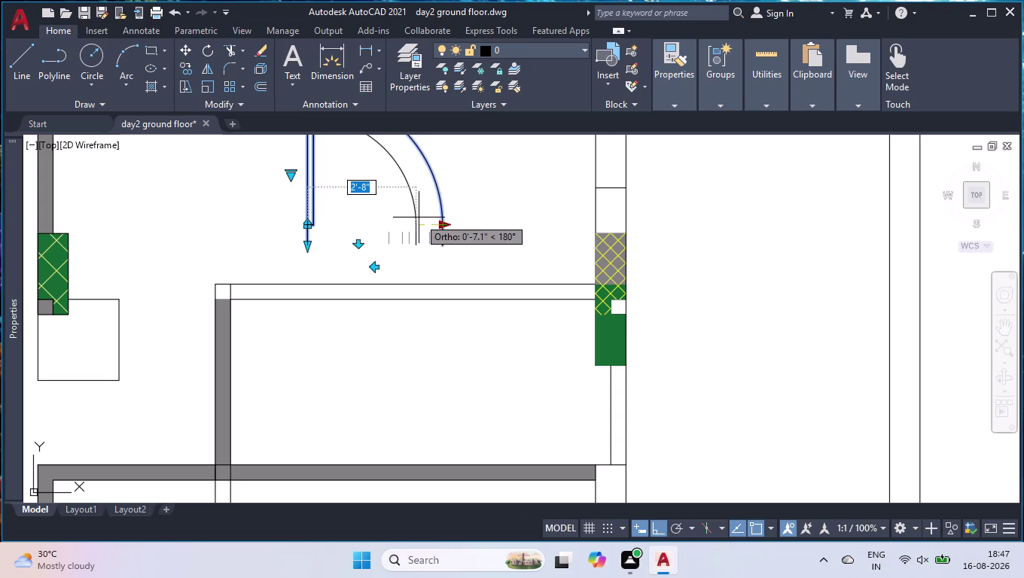
click(418, 217)
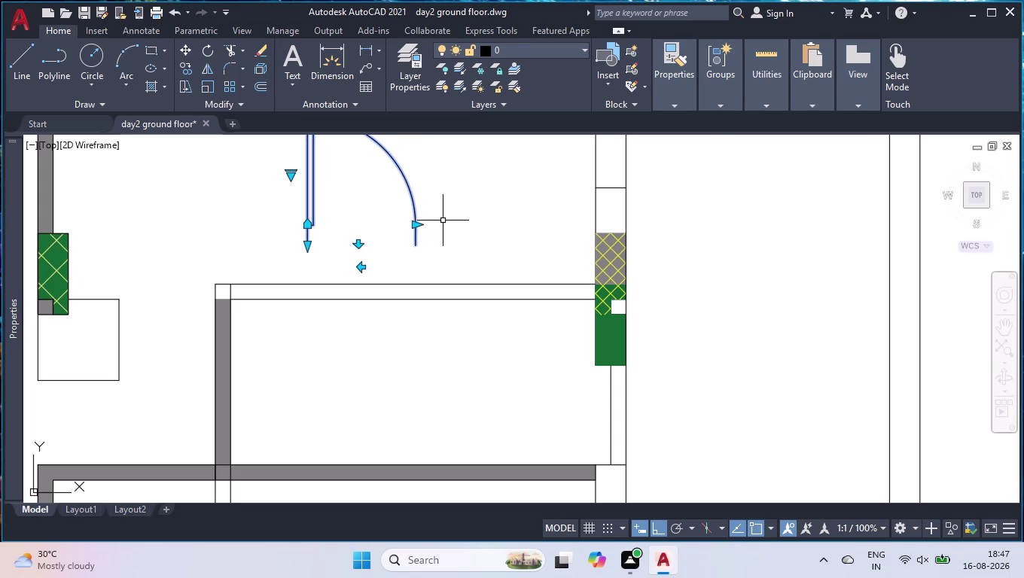
Move the angled door to the empty space right of the plan.
scroll(down, 3)
key(space)
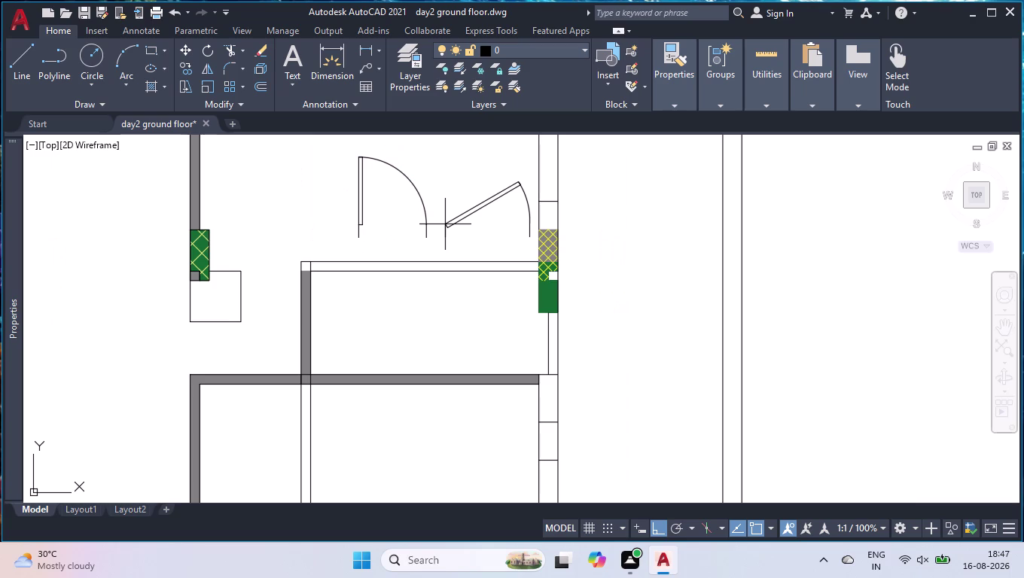
key(space)
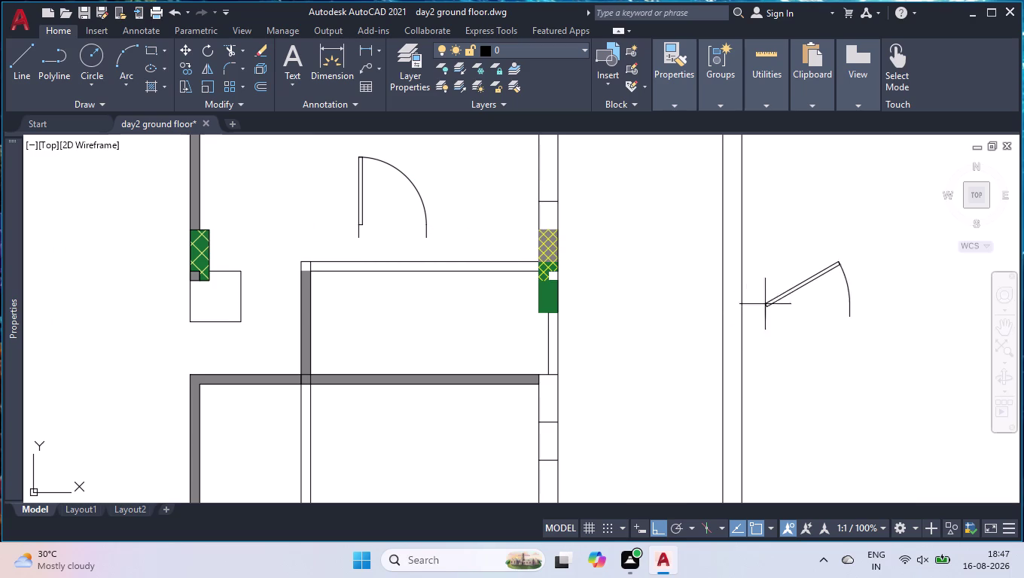
click(800, 291)
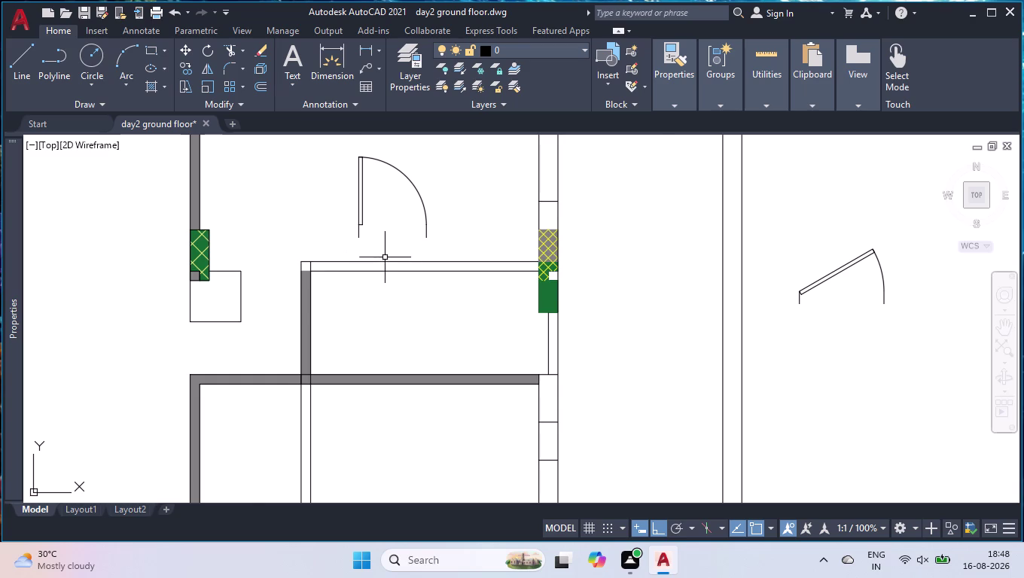
Start OFFSET with a 2'-8" distance.
scroll(up, 3)
key(o)
key(f)
key(f)
key(Return)
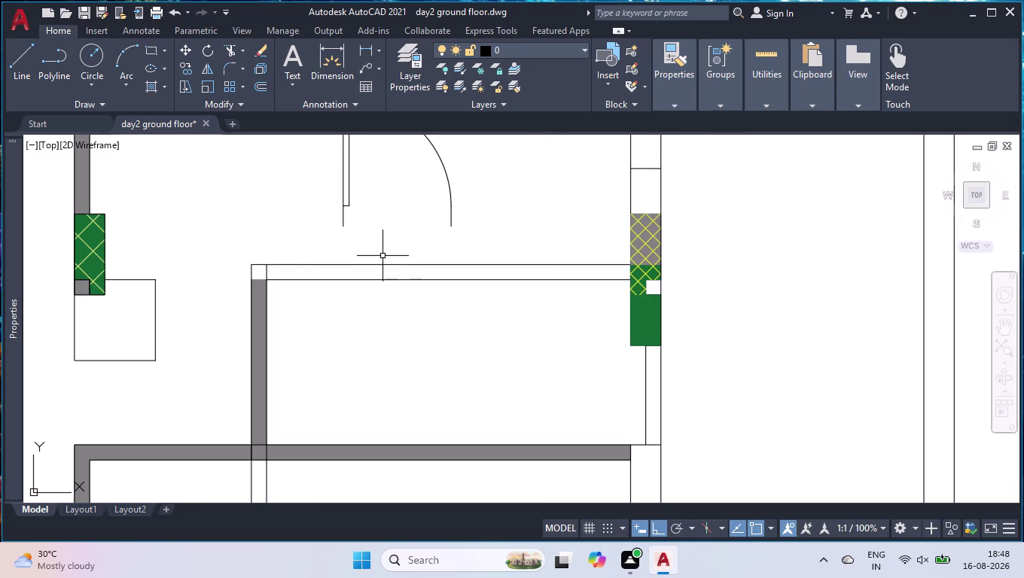
key(2)
key(apostrophe)
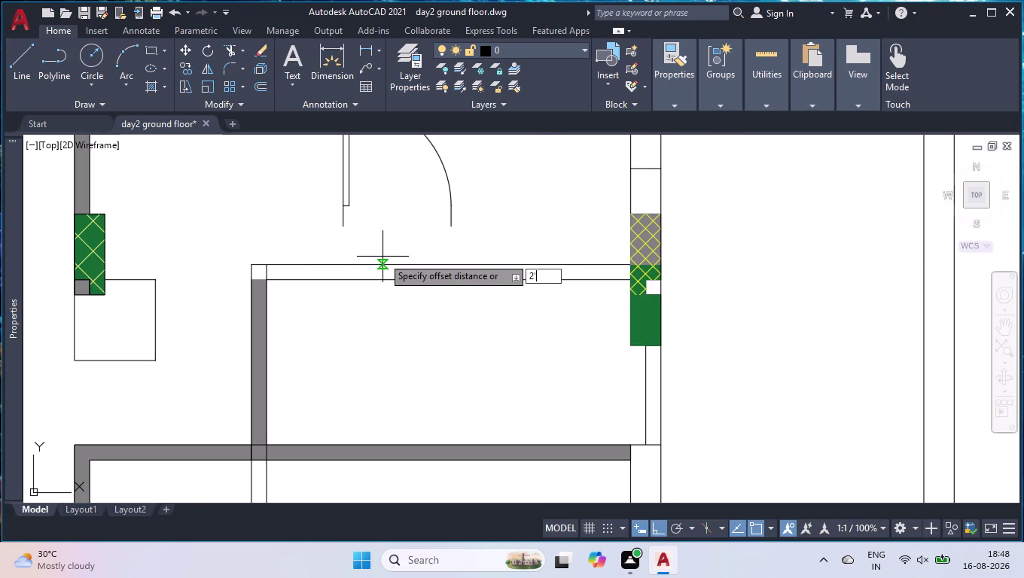
key(8)
key(shift+quotedbl)
key(Return)
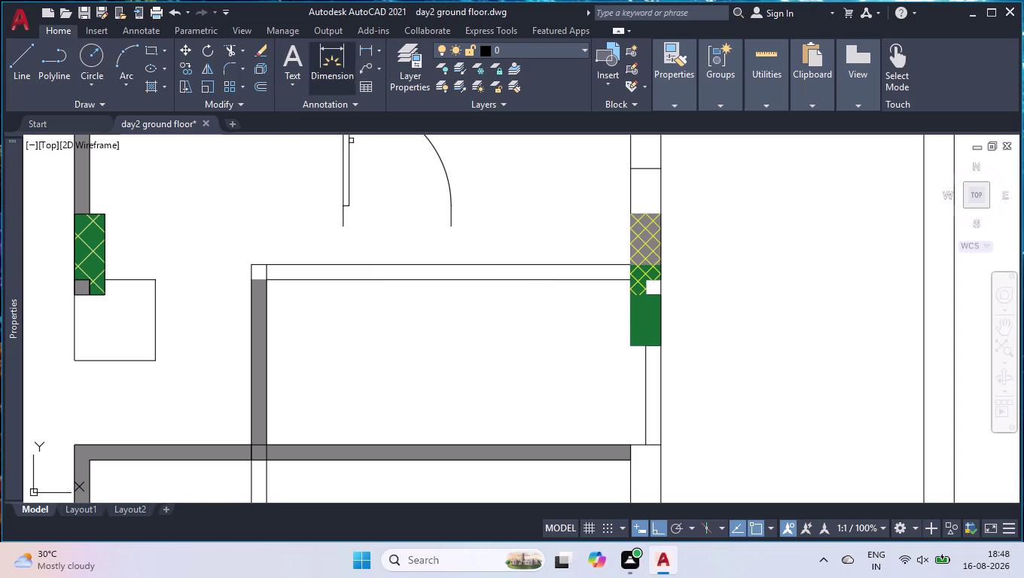
Offset the room's left wall line to the right to mark the door jamb.
click(268, 273)
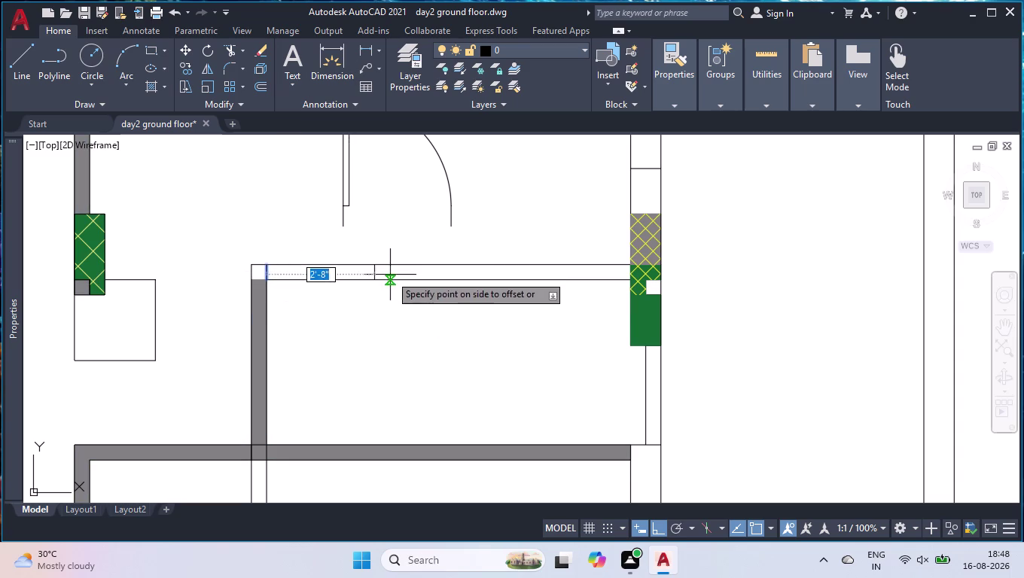
click(390, 275)
key(space)
scroll(down, 3)
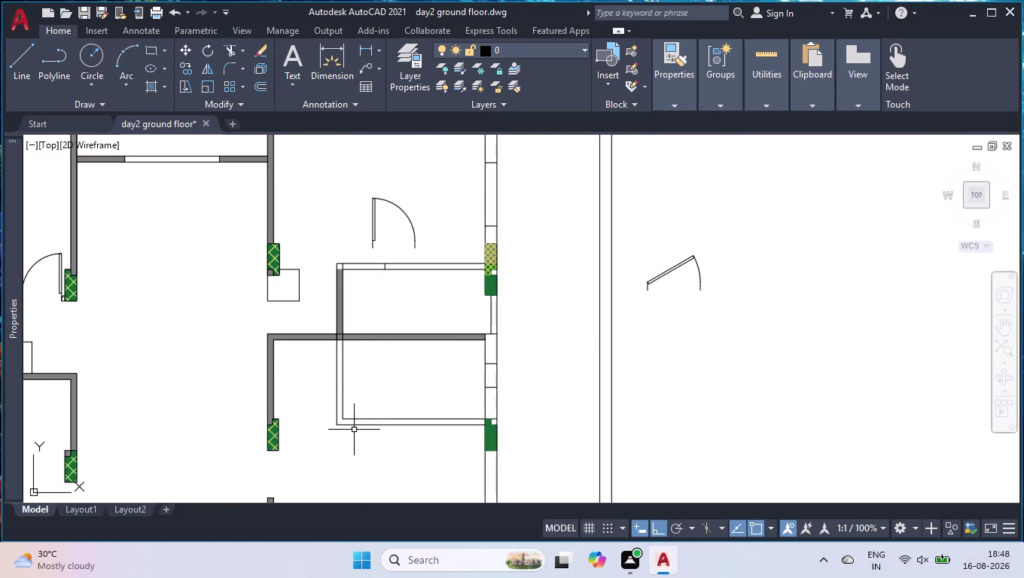
scroll(up, 3)
Draw a cross line from the inner wall corner to the outer wall line.
scroll(up, 3)
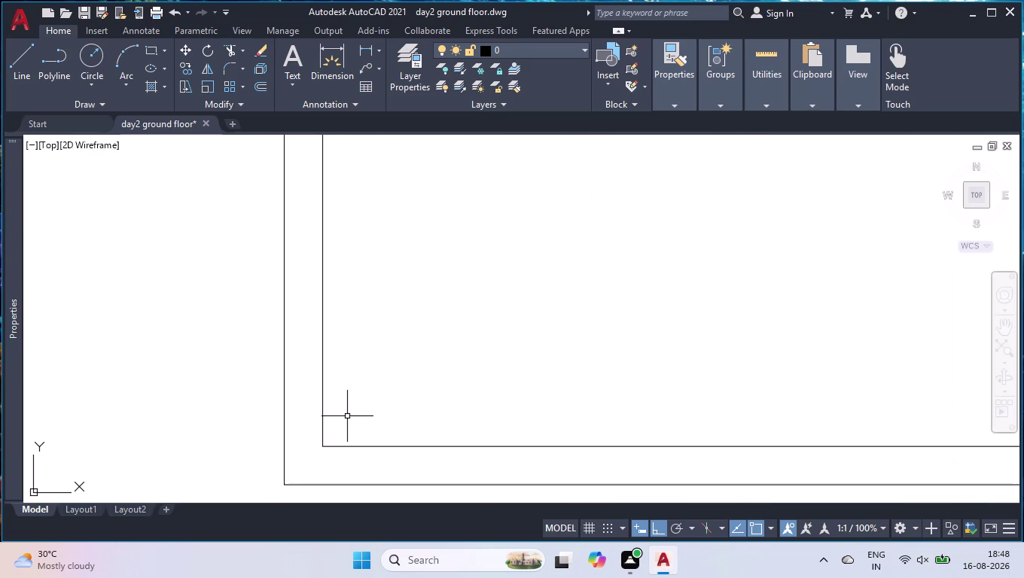
key(l)
key(Return)
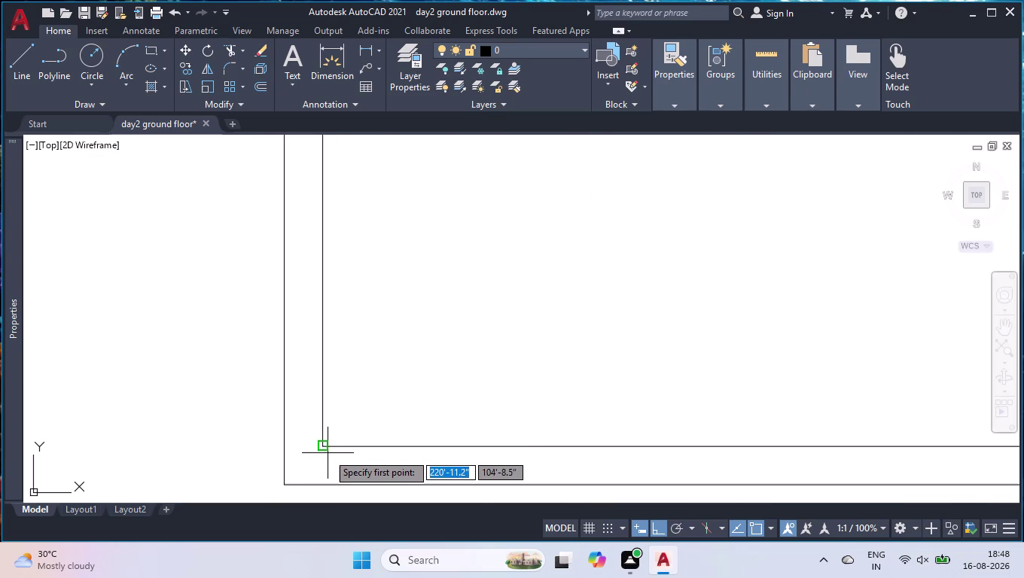
click(322, 443)
click(283, 442)
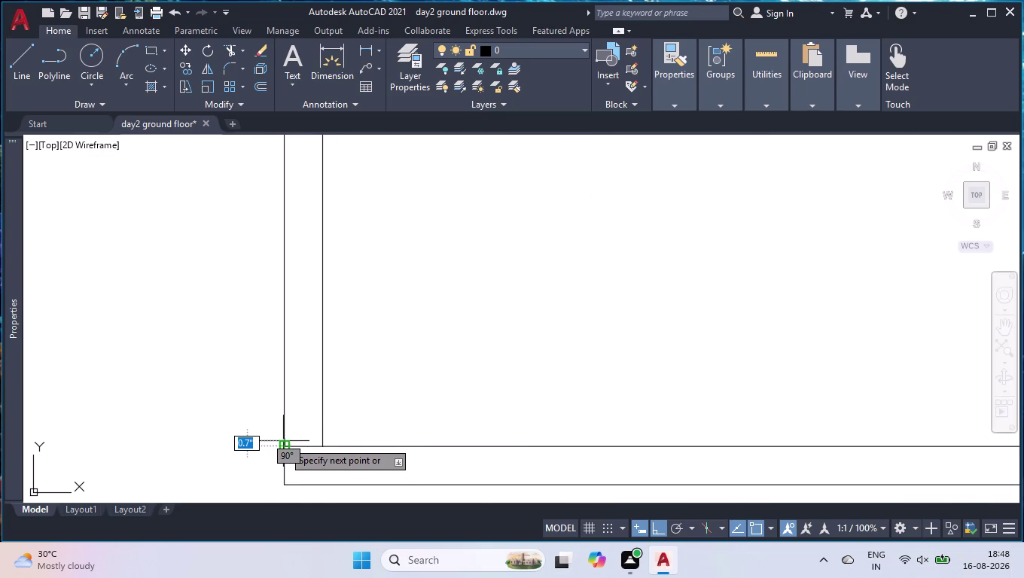
key(space)
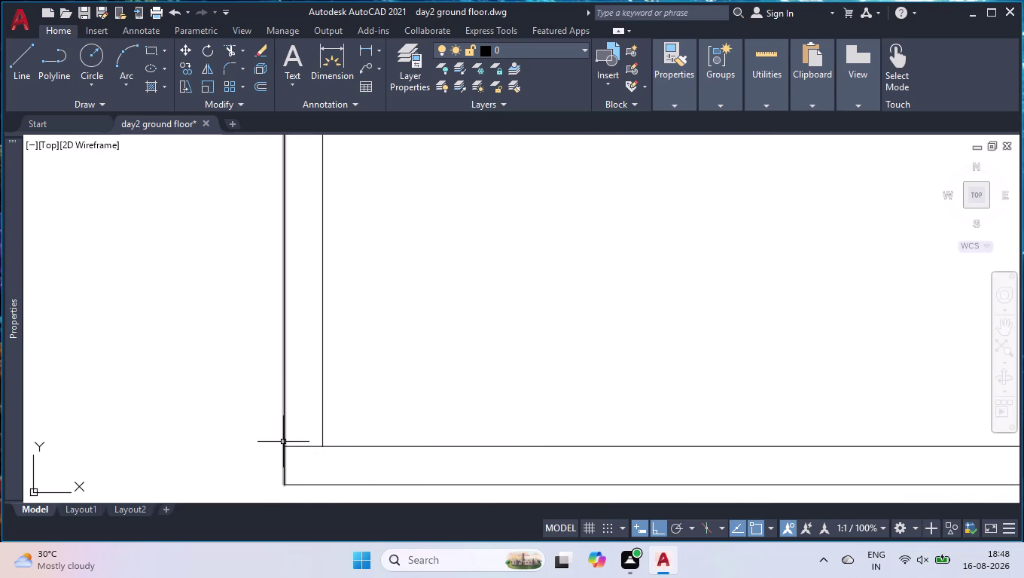
Offset the cross line 2'-6" further up the wall.
text(off)
key(Return)
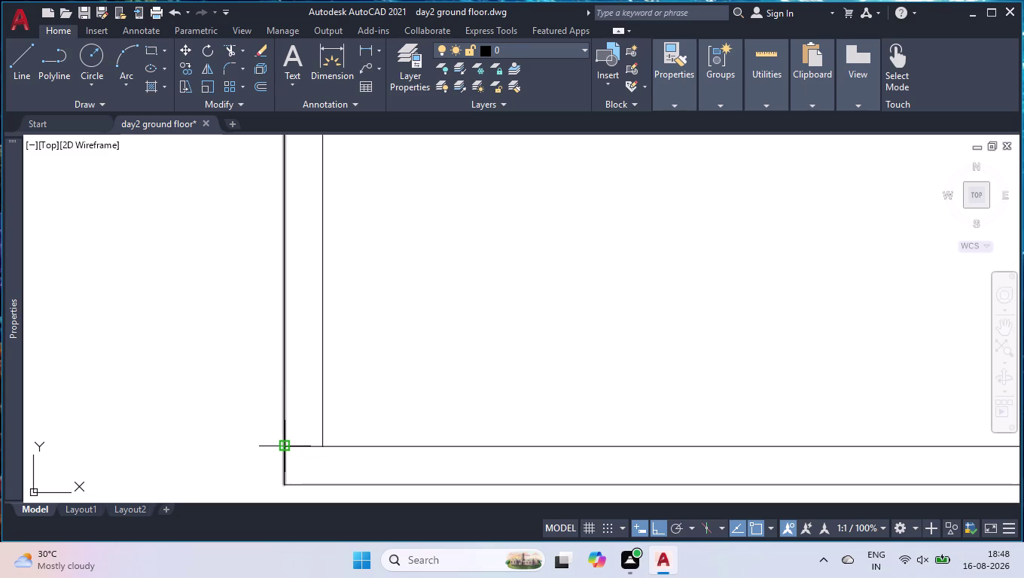
text(2')
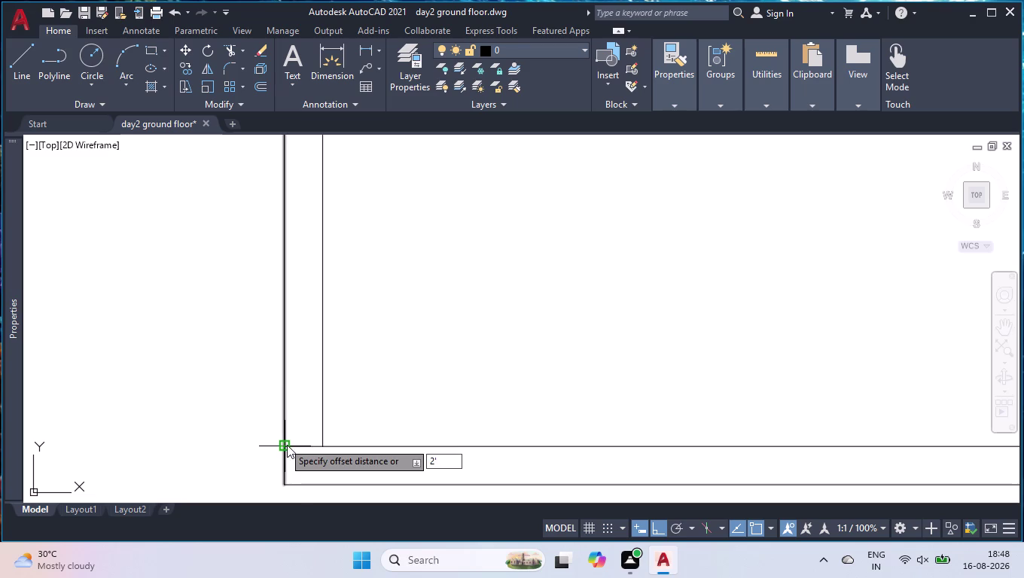
key(6)
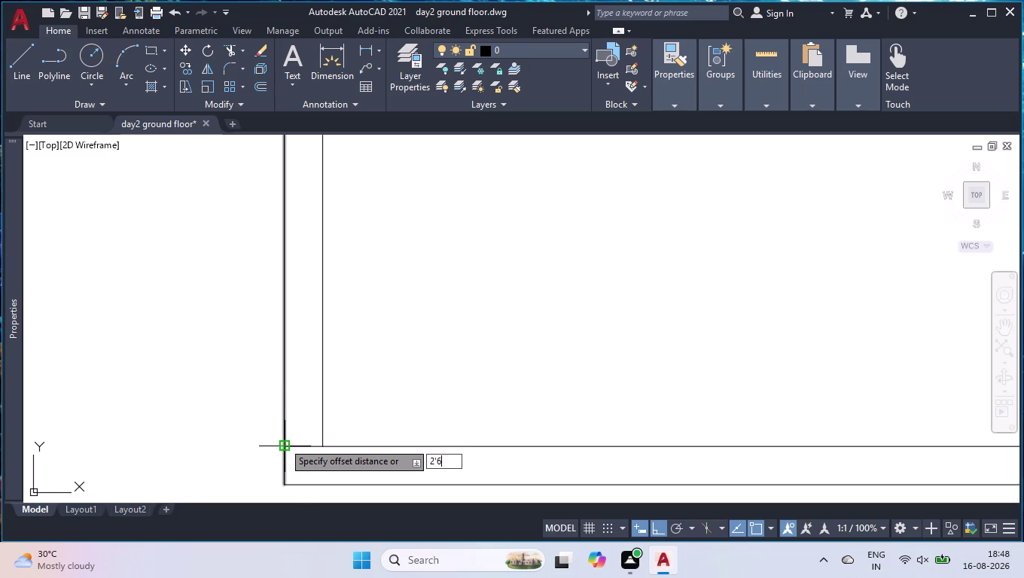
key(shift+quotedbl)
key(Return)
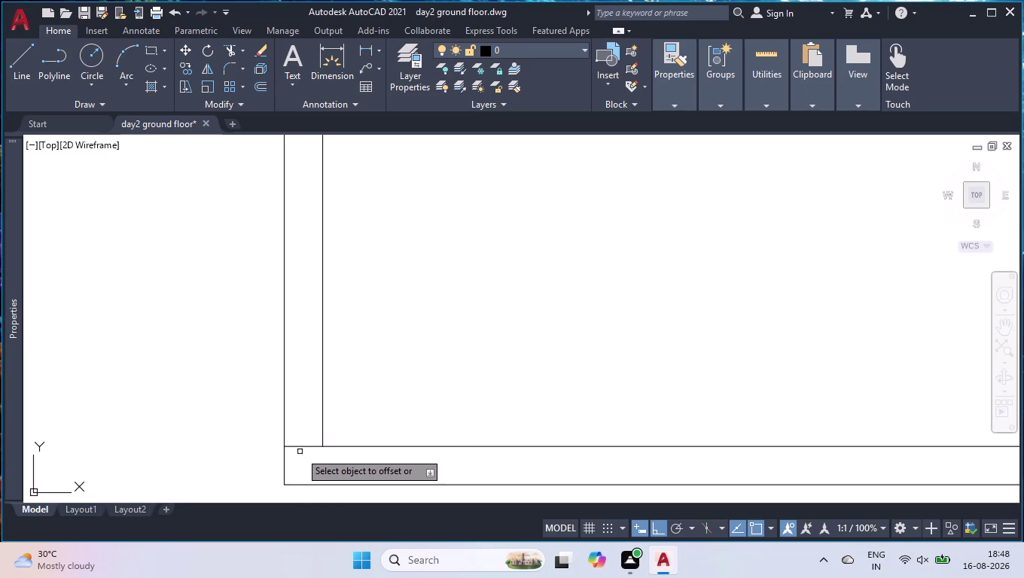
click(301, 447)
click(300, 338)
key(space)
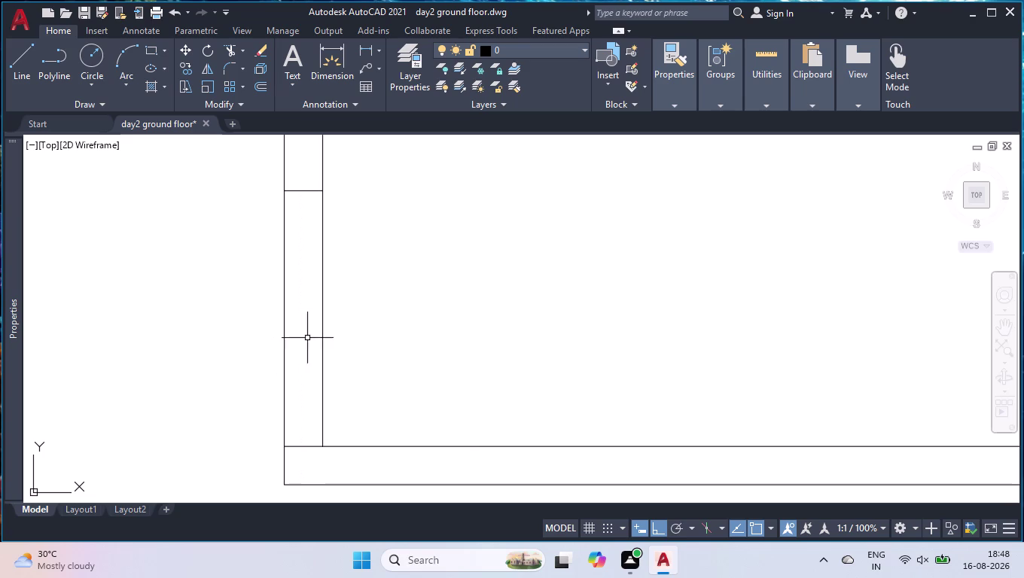
scroll(down, 3)
Narrow the spare angled door to a 2'-6" width using its swing grip.
scroll(up, 3)
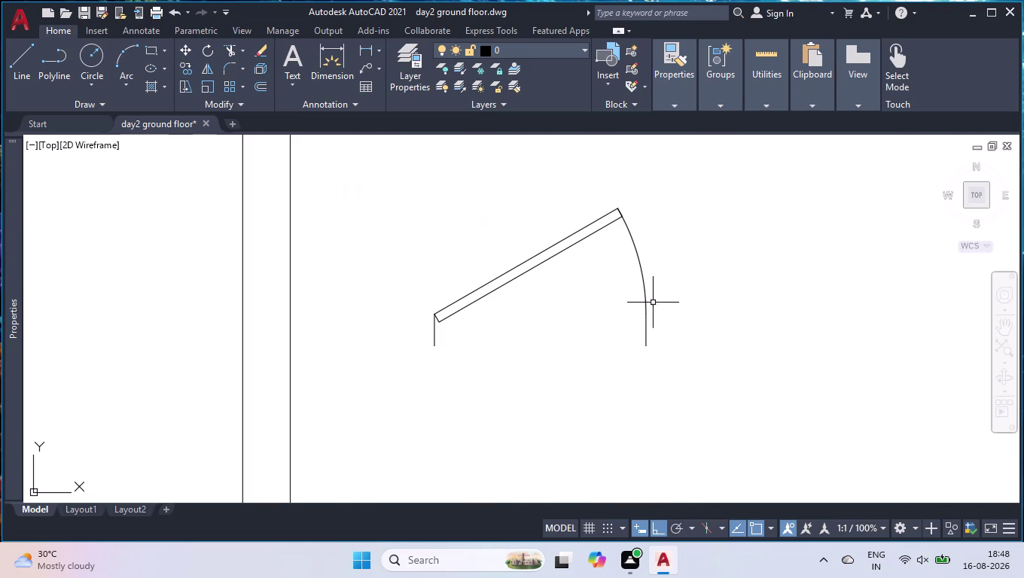
click(644, 306)
click(644, 314)
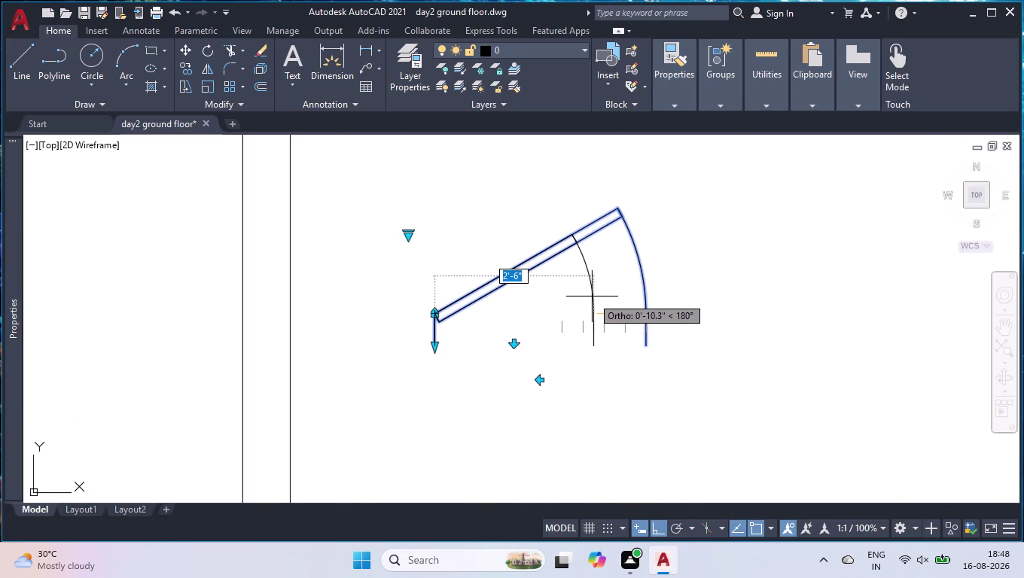
key(space)
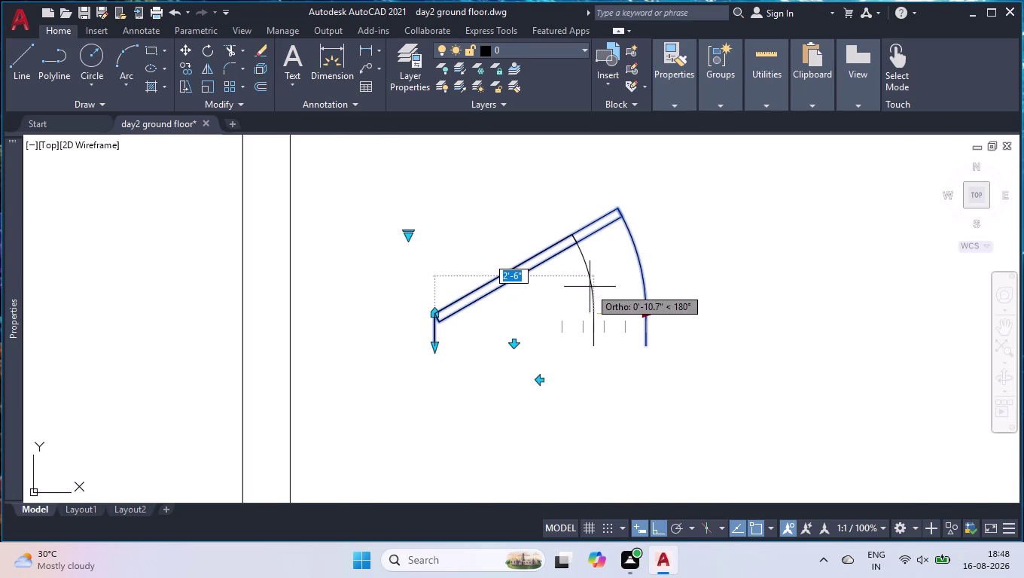
key(space)
click(597, 283)
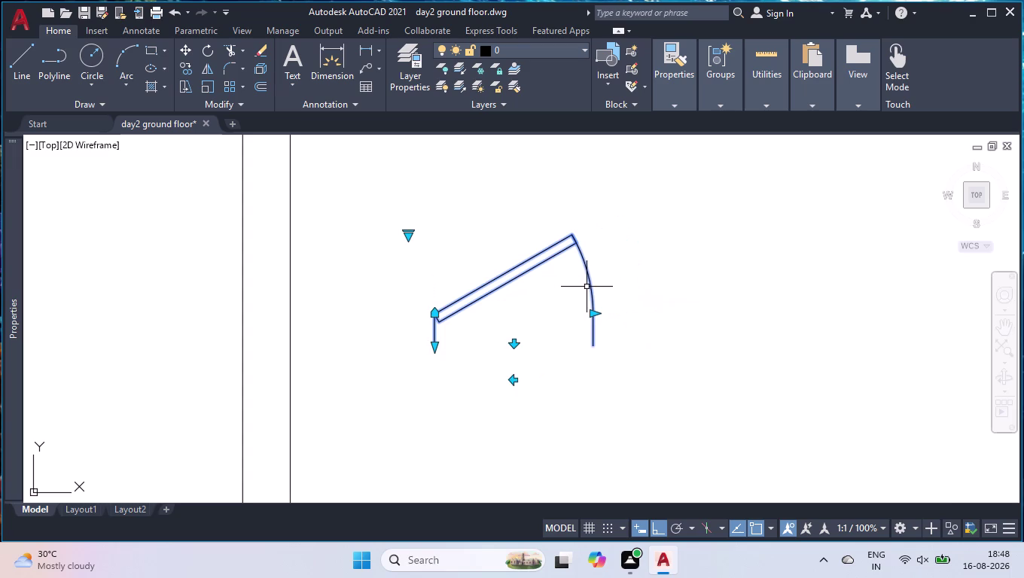
key(space)
Cancel a repeated offset, then start ROTATE on the upper door symbol.
key(space)
scroll(down, 3)
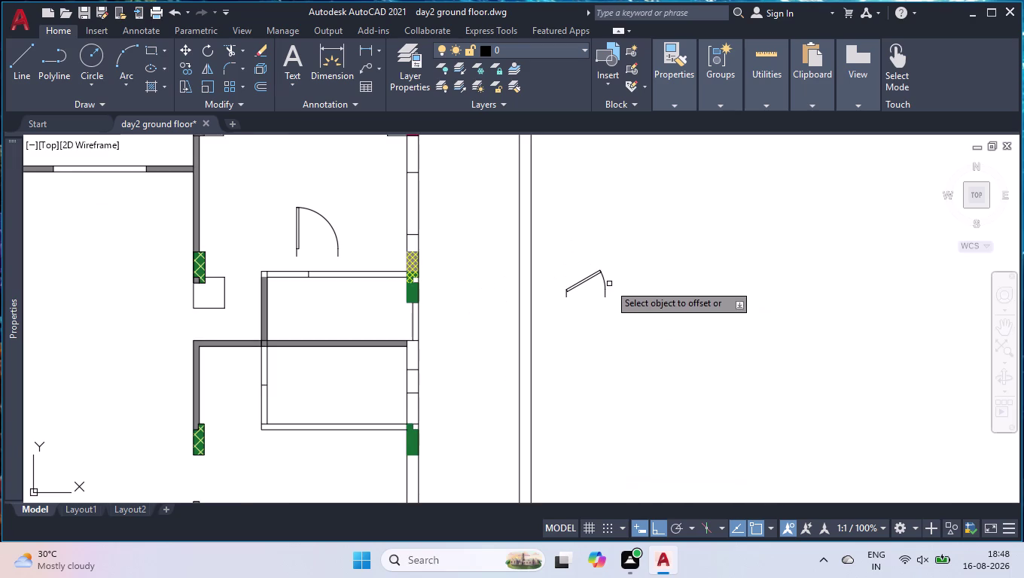
key(space)
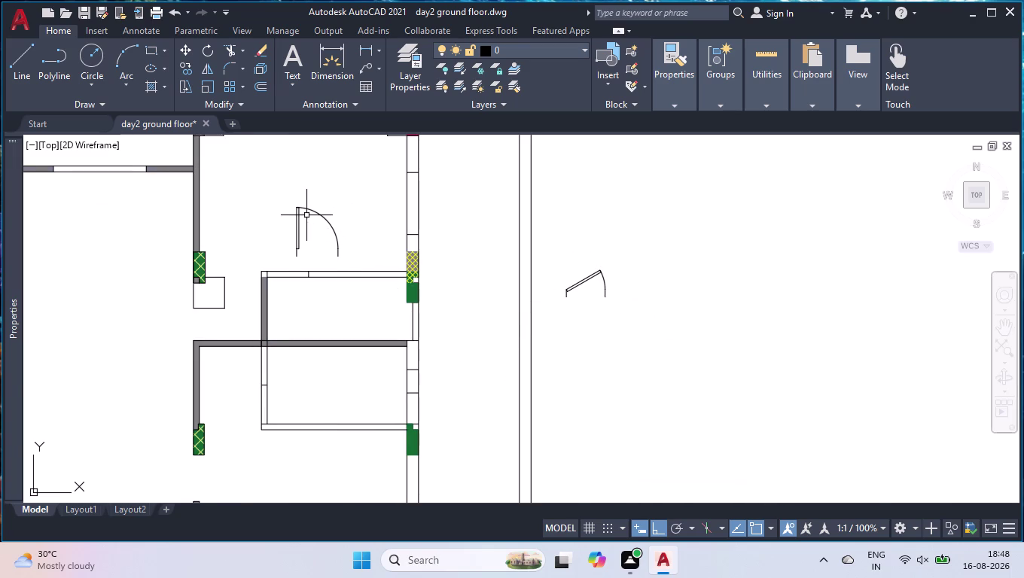
scroll(up, 3)
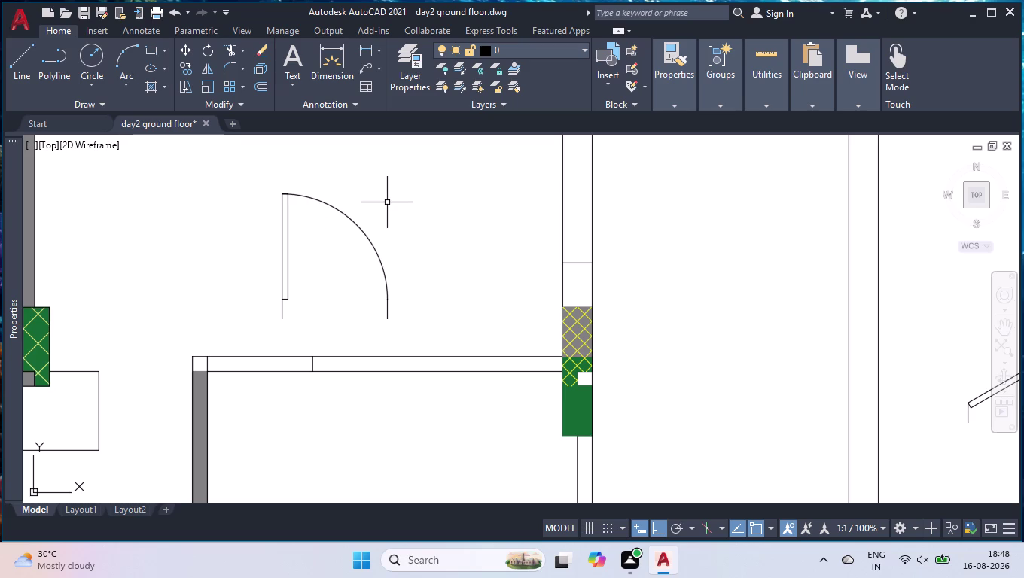
text(ro)
key(Return)
click(363, 230)
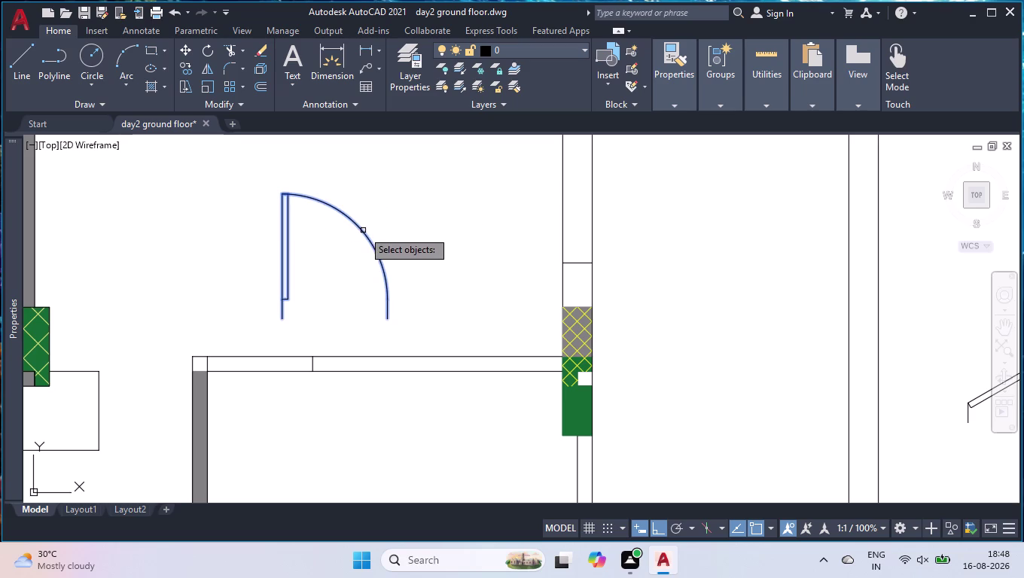
Rotate the narrowed door about its hinge so it lies along the wall.
key(Return)
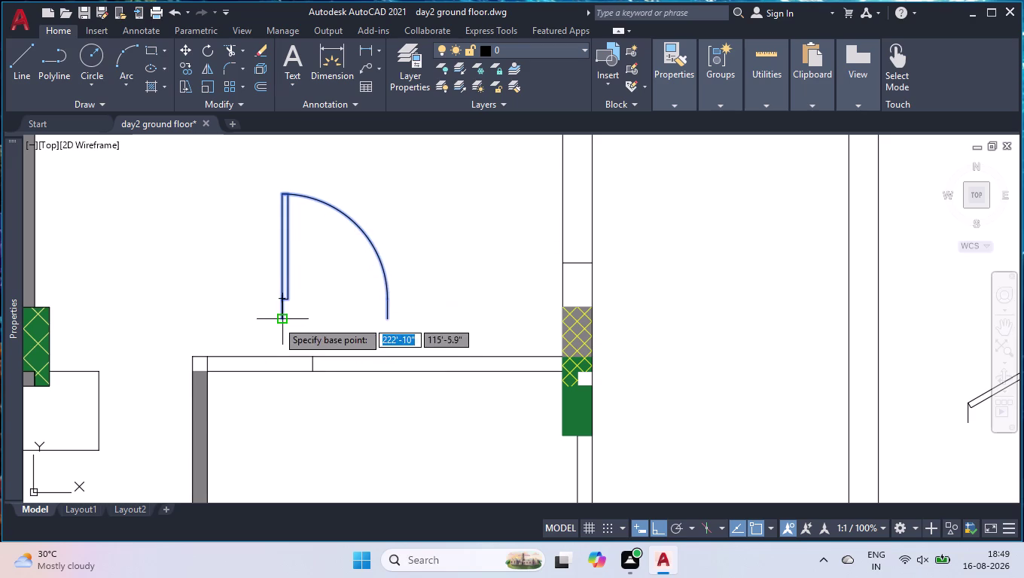
click(276, 320)
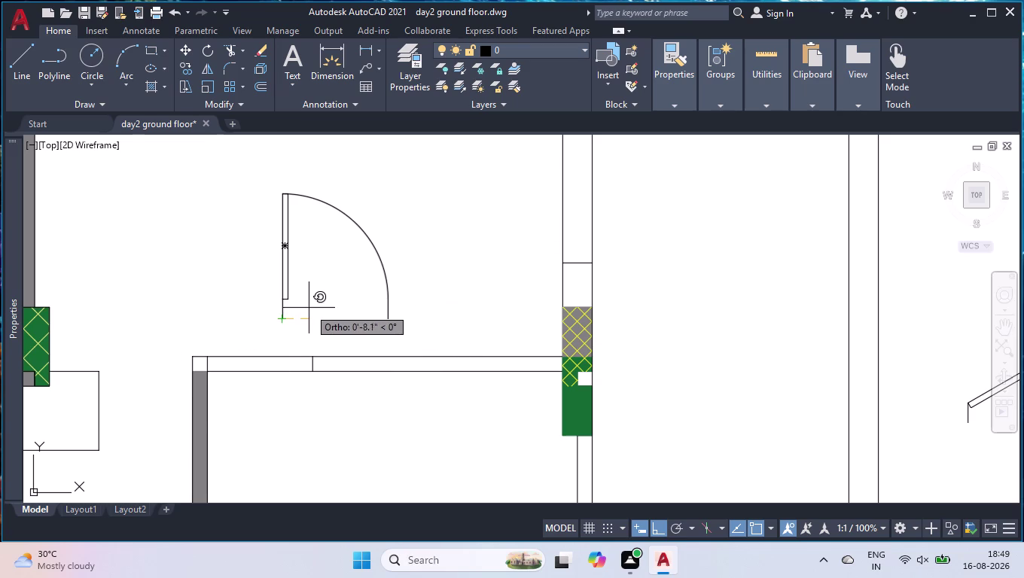
click(333, 404)
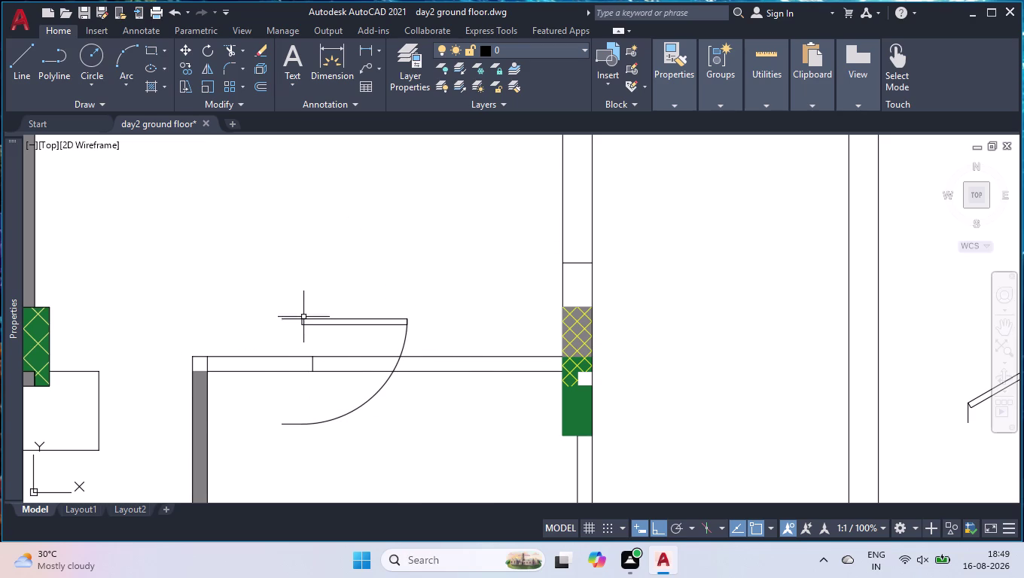
Move the rotated door from its hinge corner into the top wall opening.
click(304, 317)
text(mov)
key(Return)
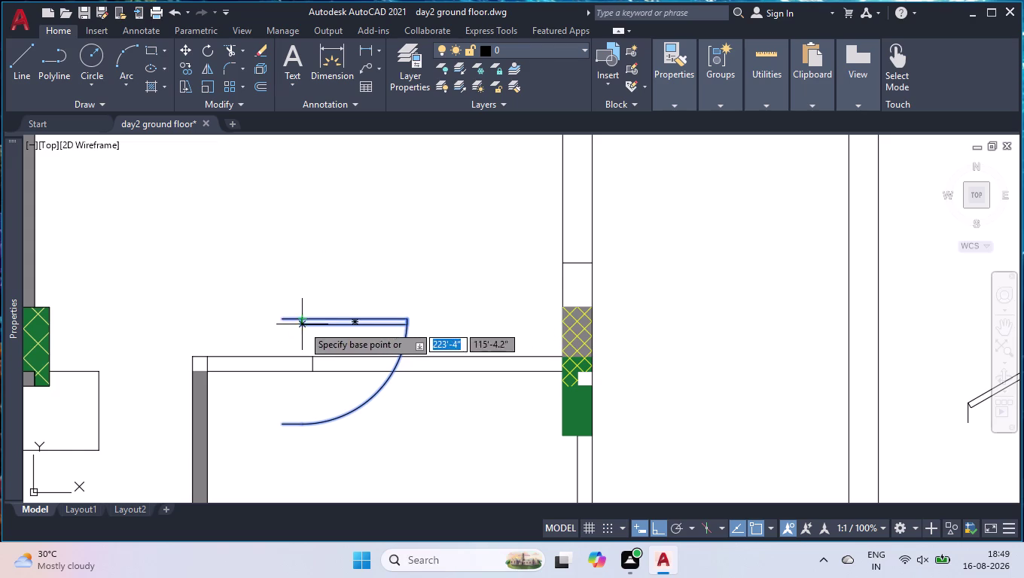
click(281, 318)
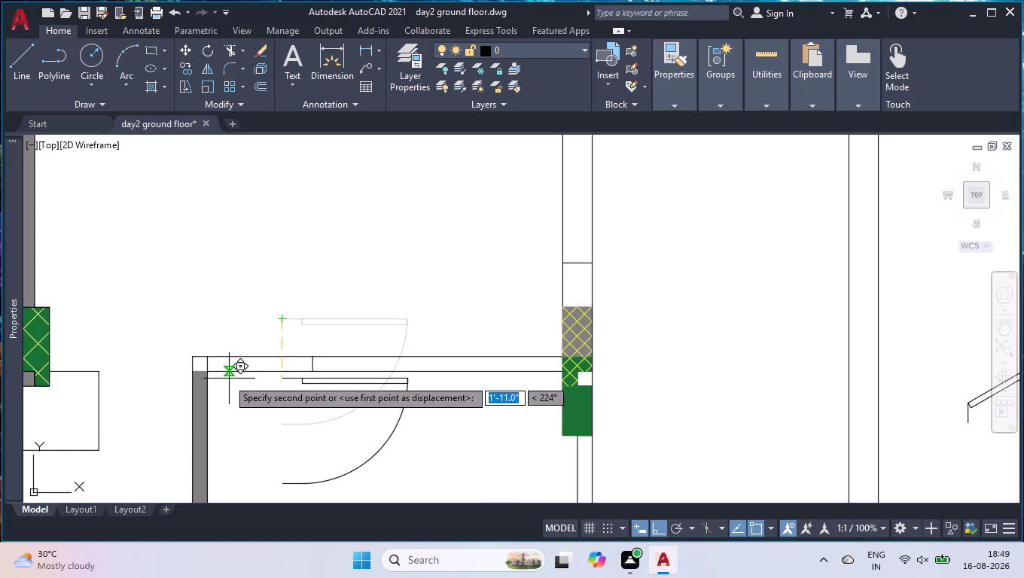
click(211, 373)
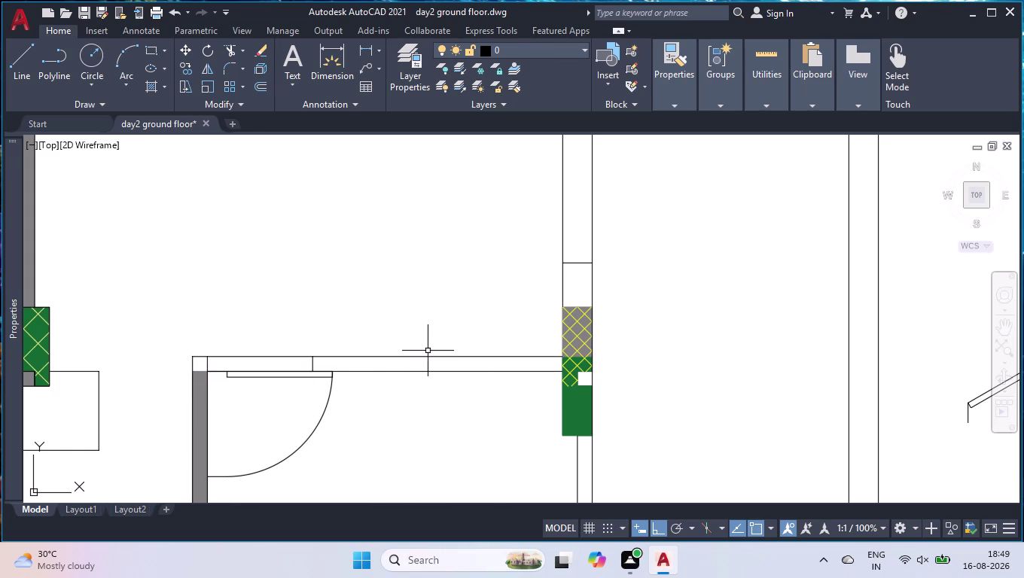
key(v)
key(v)
key(space)
key(space)
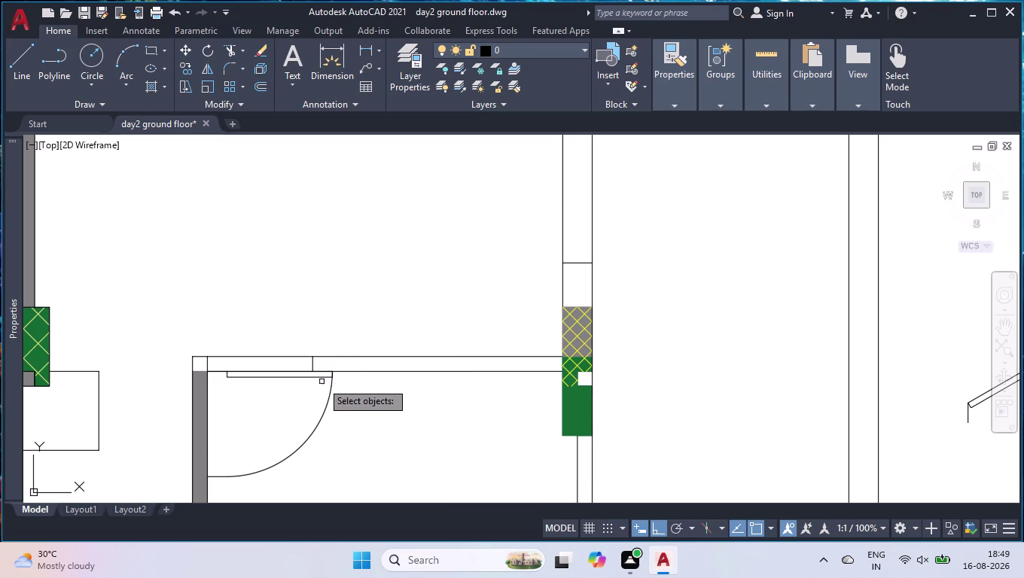
key(space)
Move the short wall cross line by its midpoint grip to the door's edge.
scroll(up, 3)
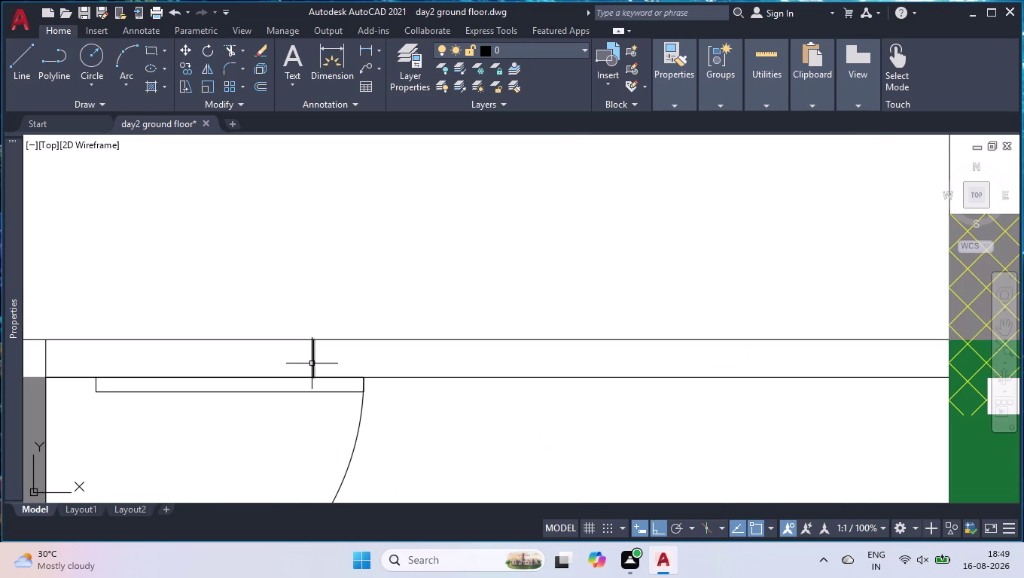
click(312, 362)
click(314, 360)
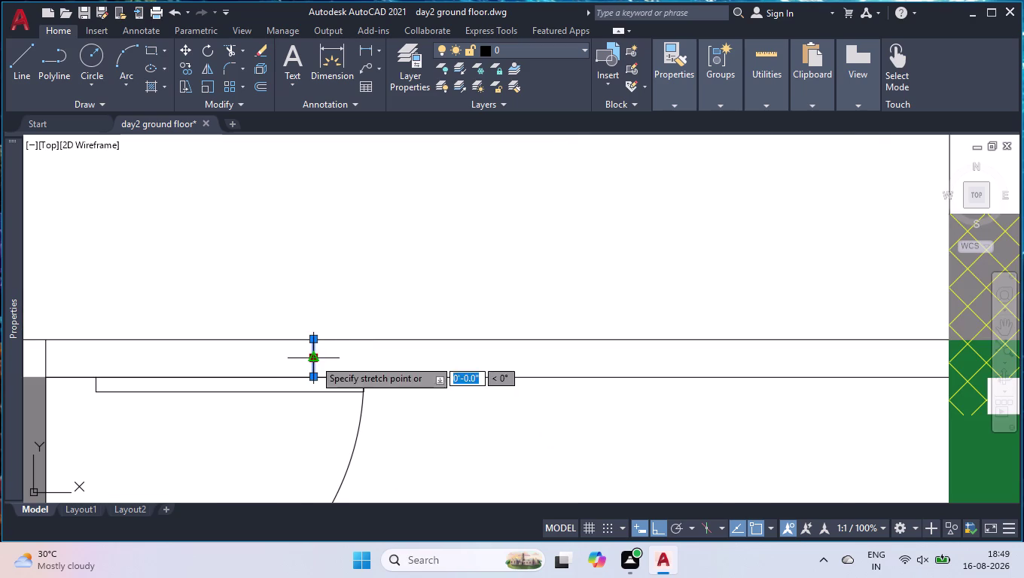
click(361, 377)
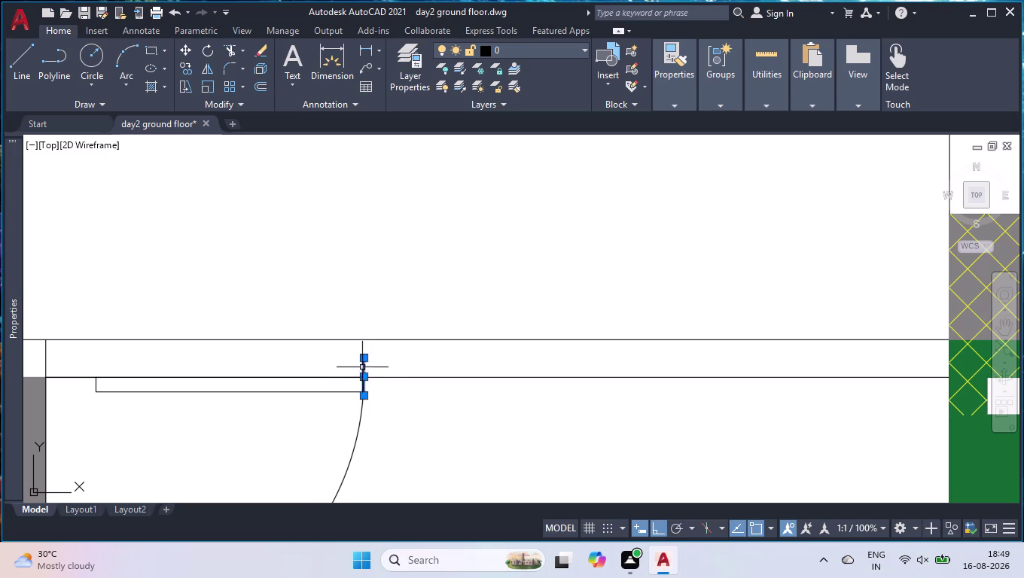
click(364, 359)
click(361, 342)
key(space)
key(space)
key(space)
Stretch the moved cross line's endpoint to meet the wall line.
scroll(up, 3)
click(360, 337)
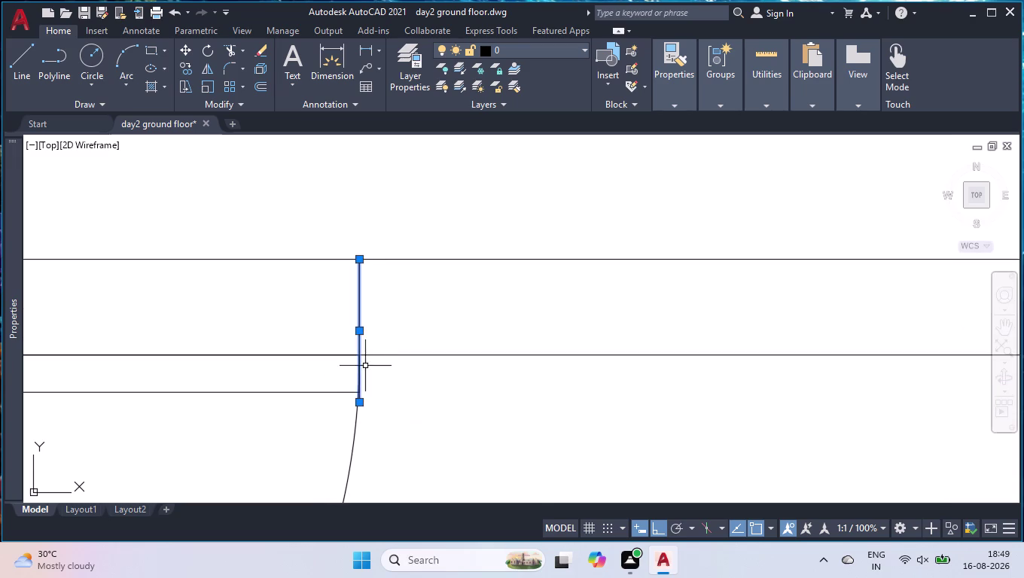
click(362, 404)
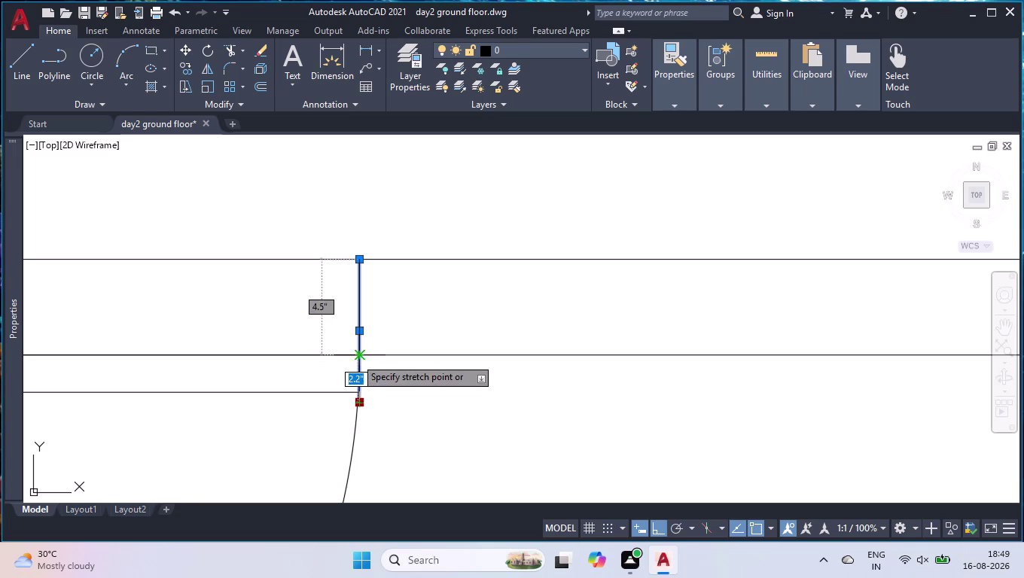
click(357, 357)
key(space)
key(space)
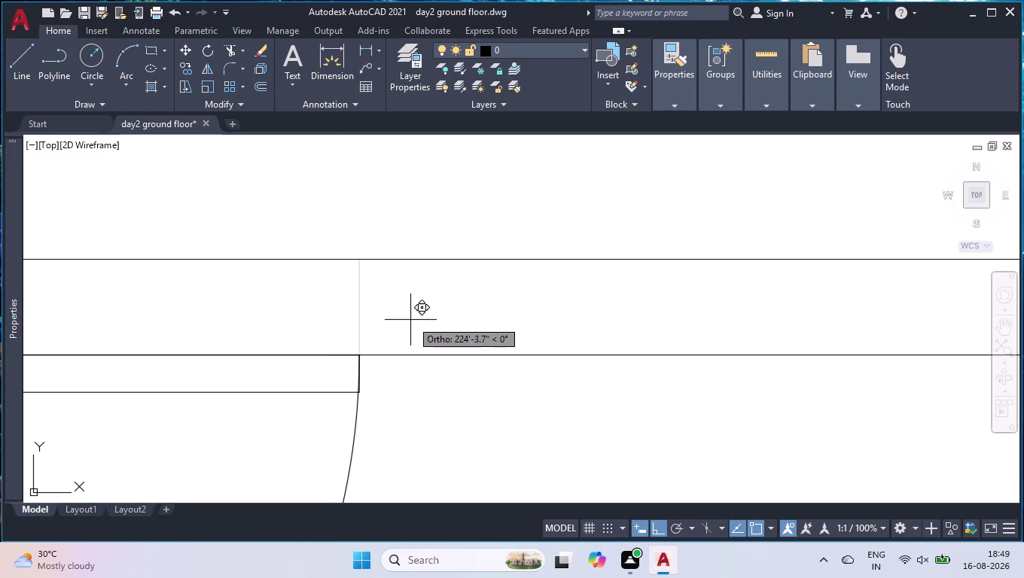
key(space)
scroll(down, 3)
Select the spare door and flip its swing direction.
scroll(down, 3)
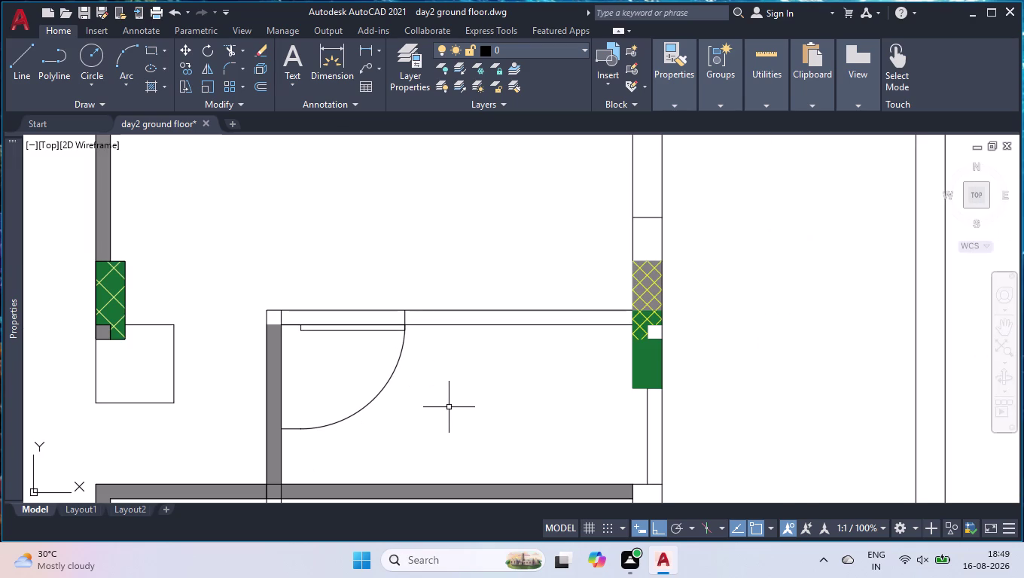
scroll(down, 3)
scroll(down, 3)
scroll(down, 3)
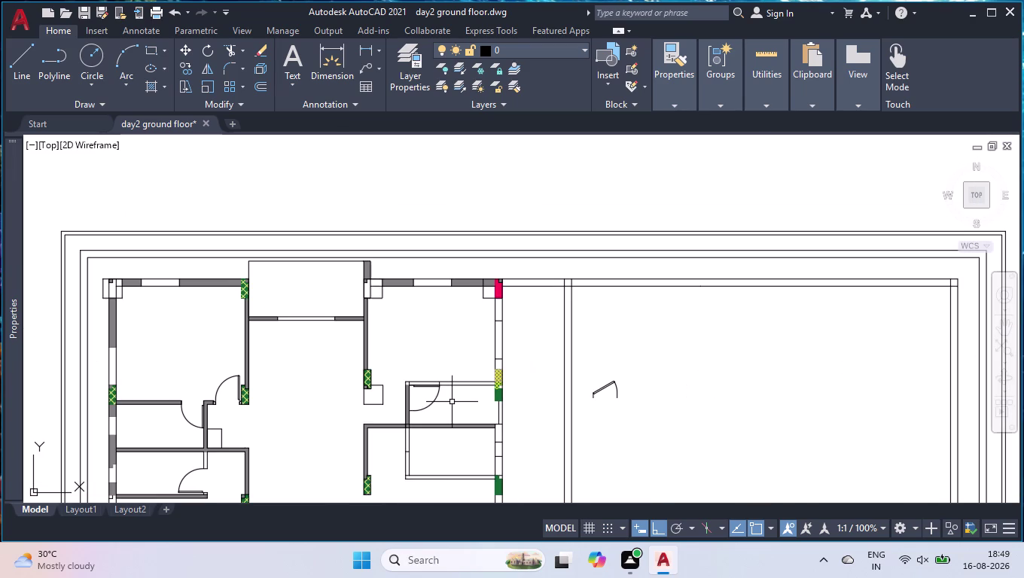
scroll(up, 3)
scroll(down, 3)
scroll(up, 3)
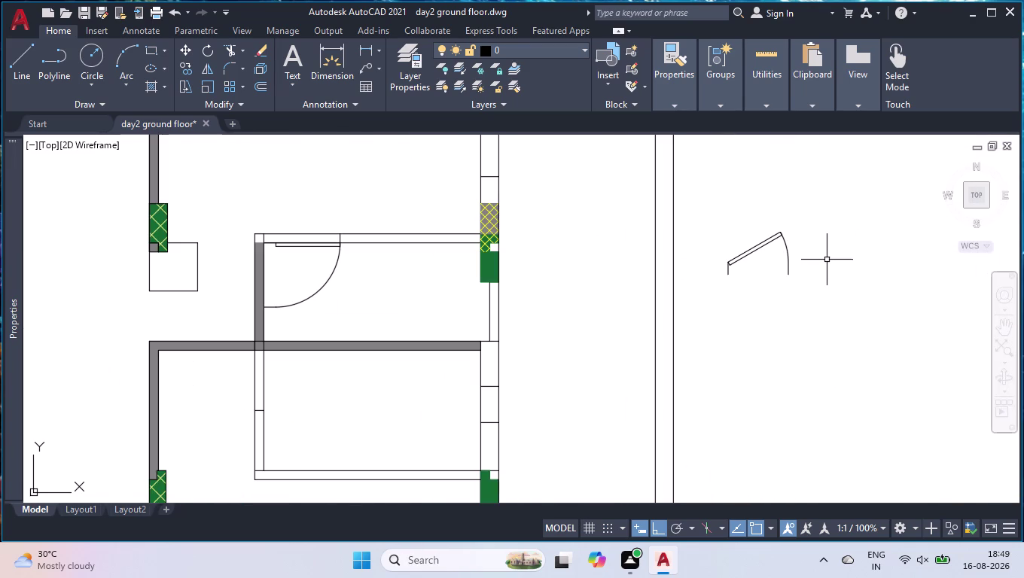
click(785, 244)
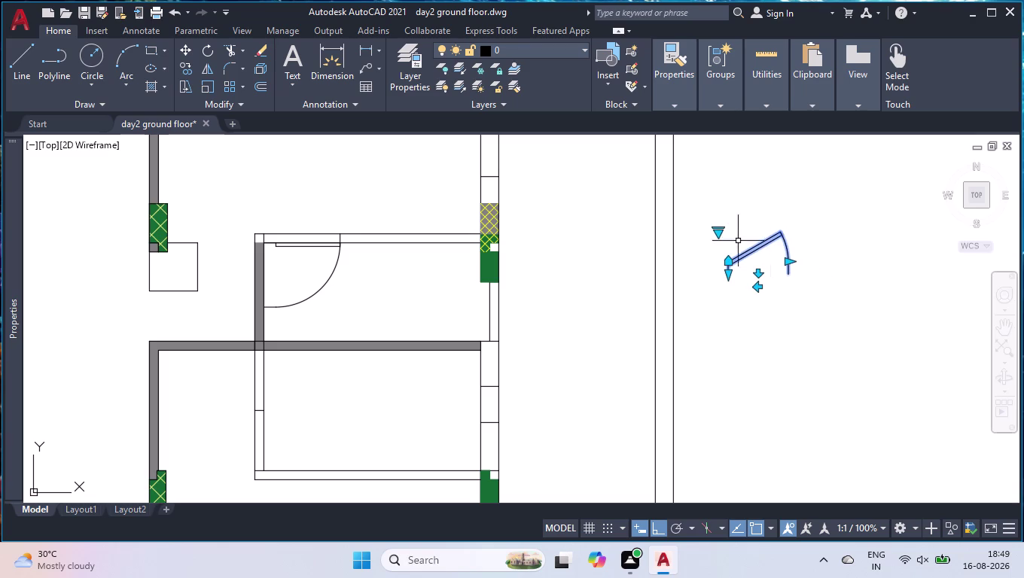
click(718, 236)
click(746, 295)
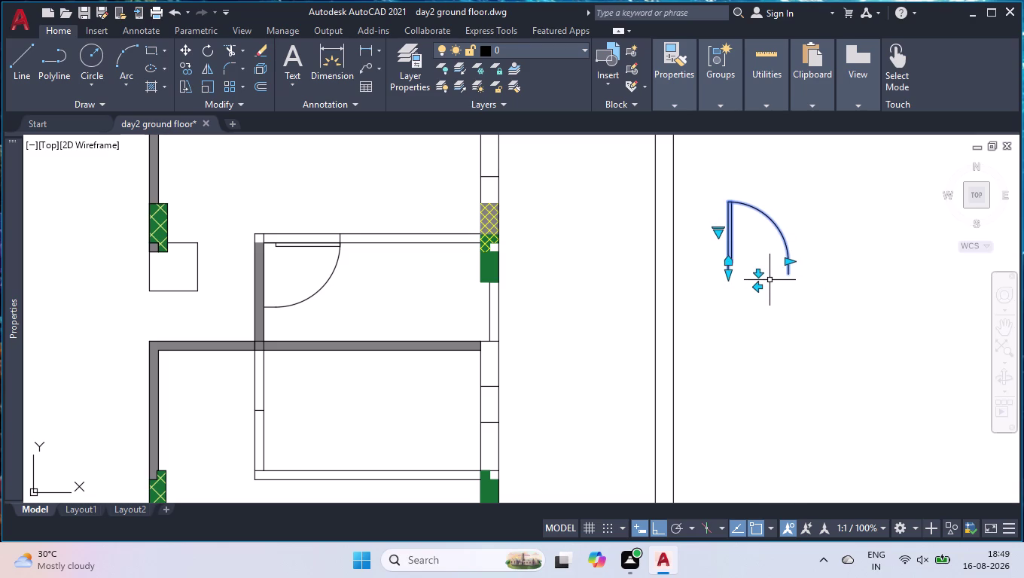
Rotate the spare door 270° about its base point.
text(ro)
key(Return)
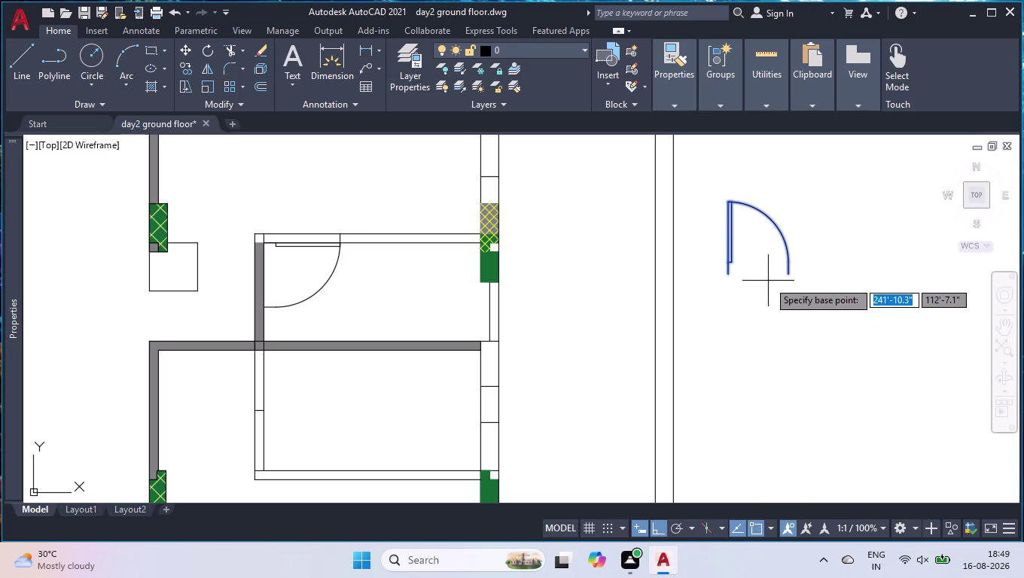
click(728, 277)
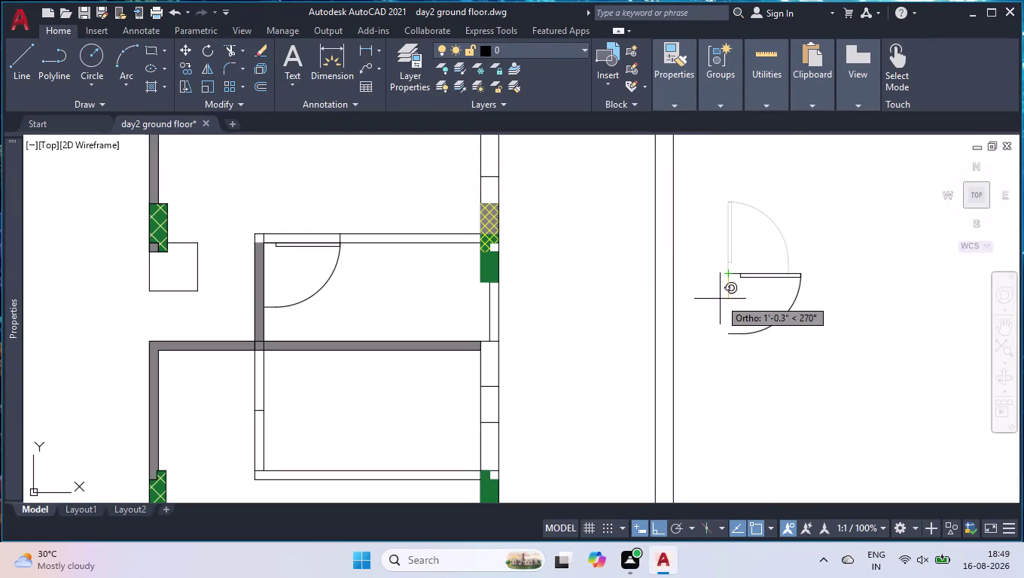
click(719, 298)
Widen the rotated door and flip the side it is hung on.
click(737, 275)
key(m)
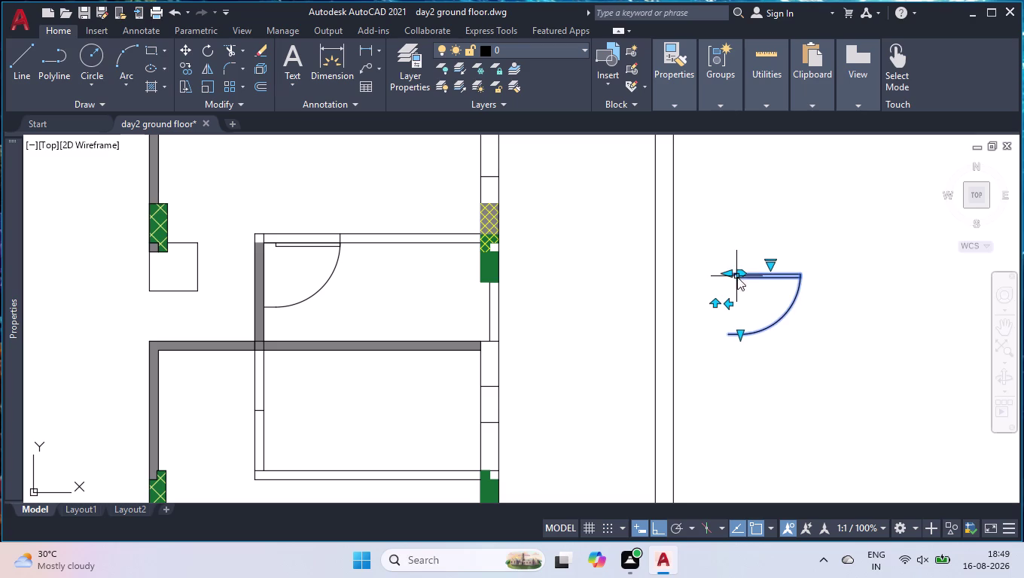
text(ov)
key(Return)
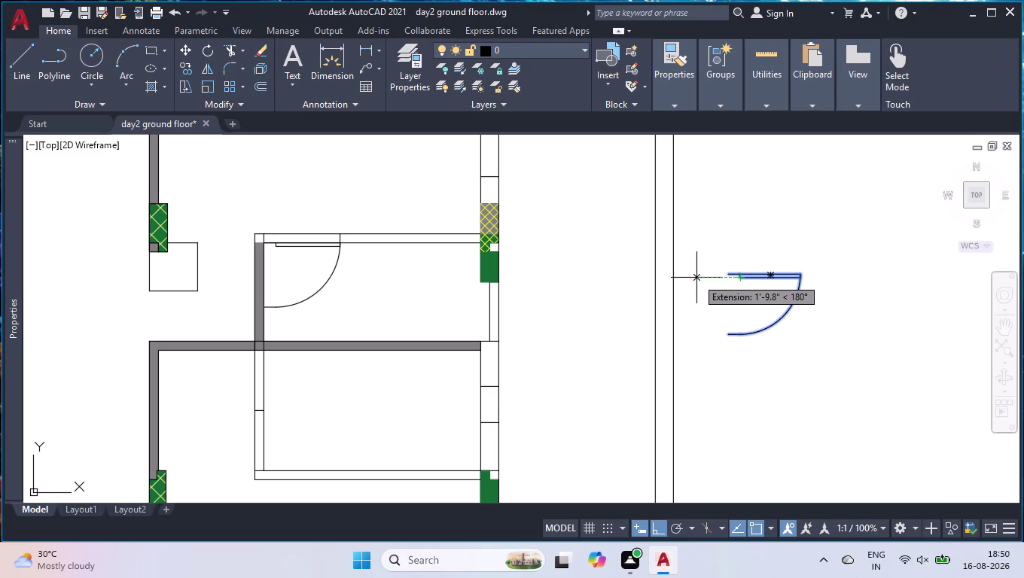
key(space)
key(space)
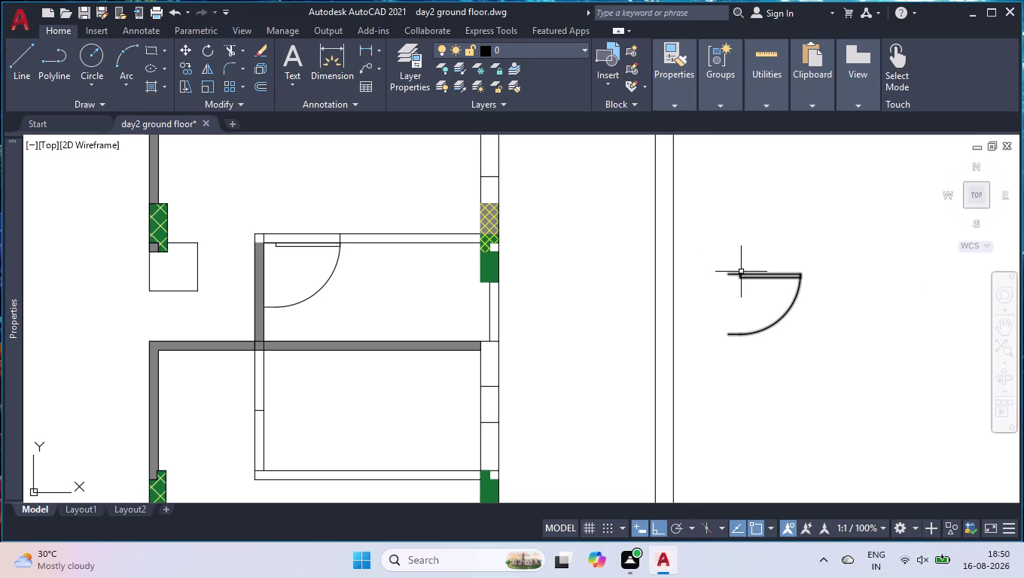
click(744, 272)
click(724, 287)
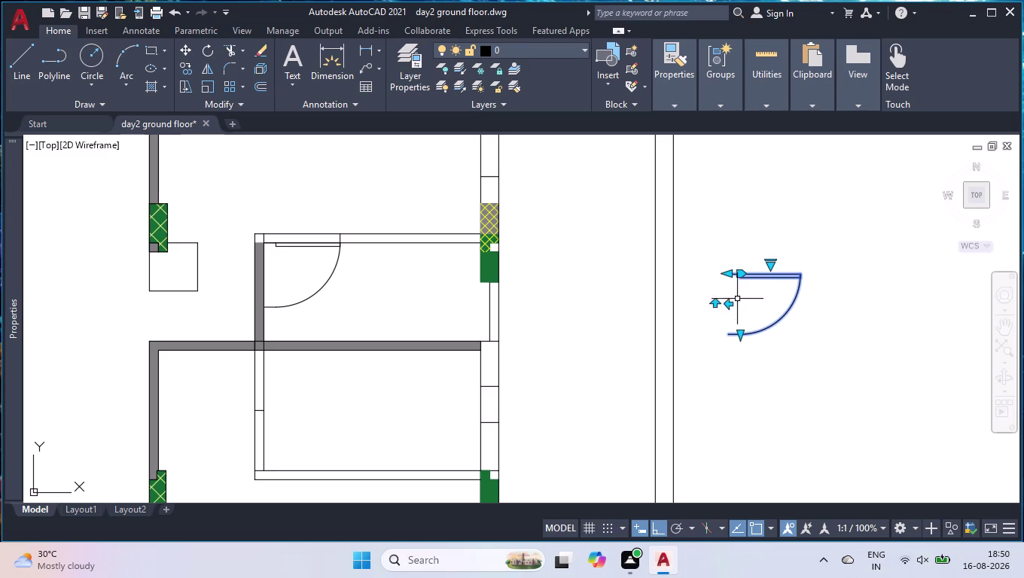
click(717, 304)
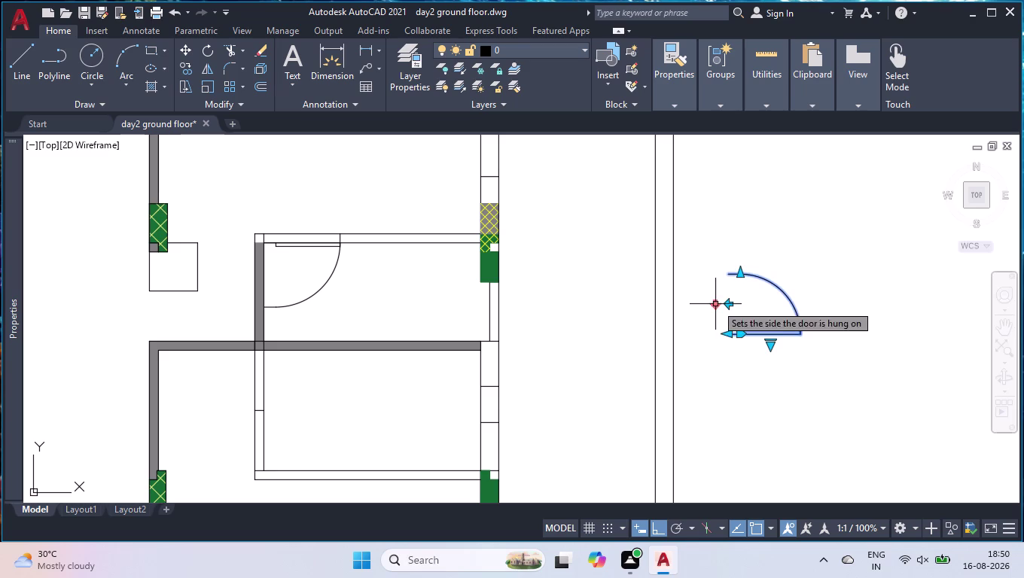
Move the door into the lower room's bottom wall.
text(mov)
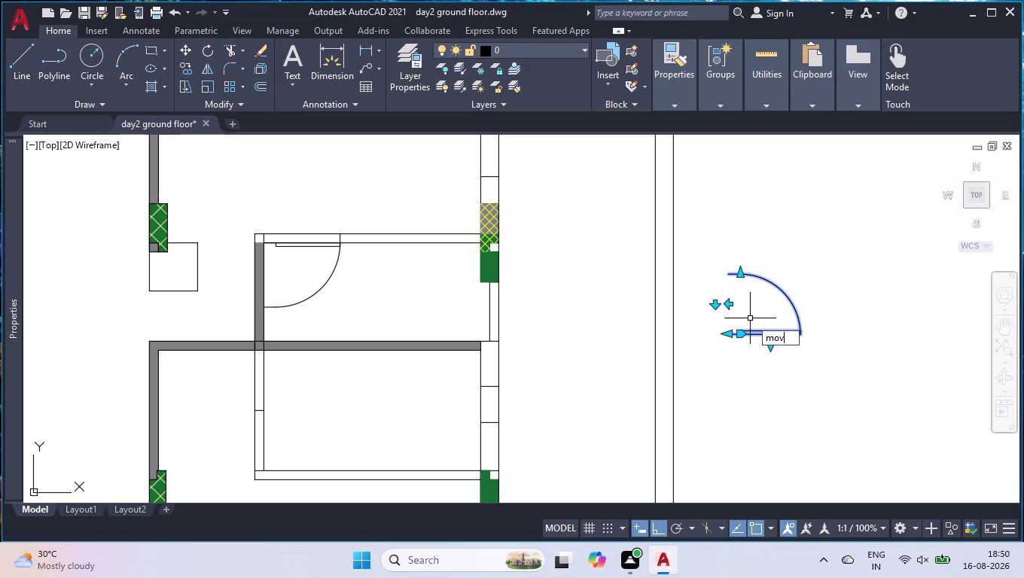
key(Return)
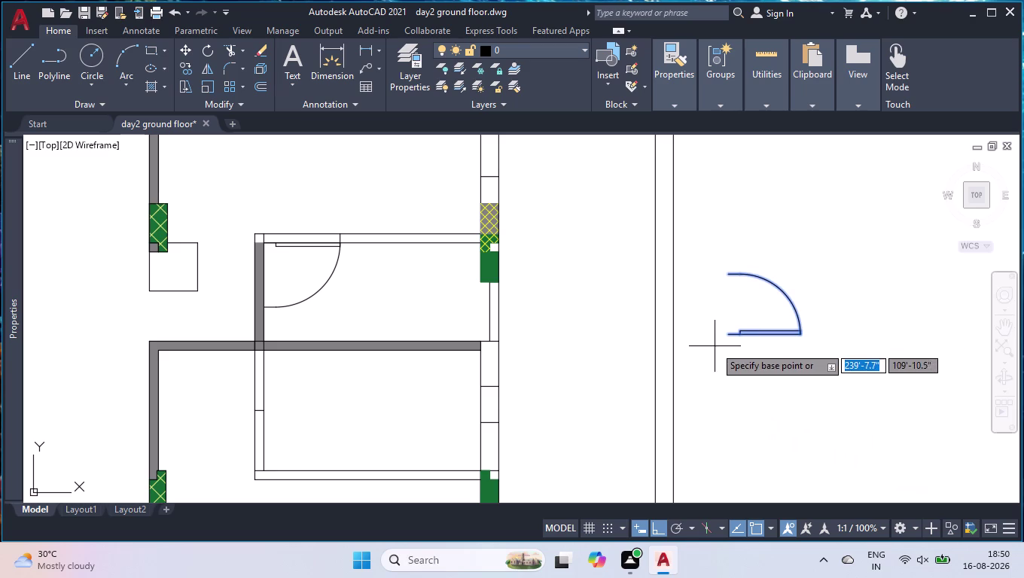
click(726, 335)
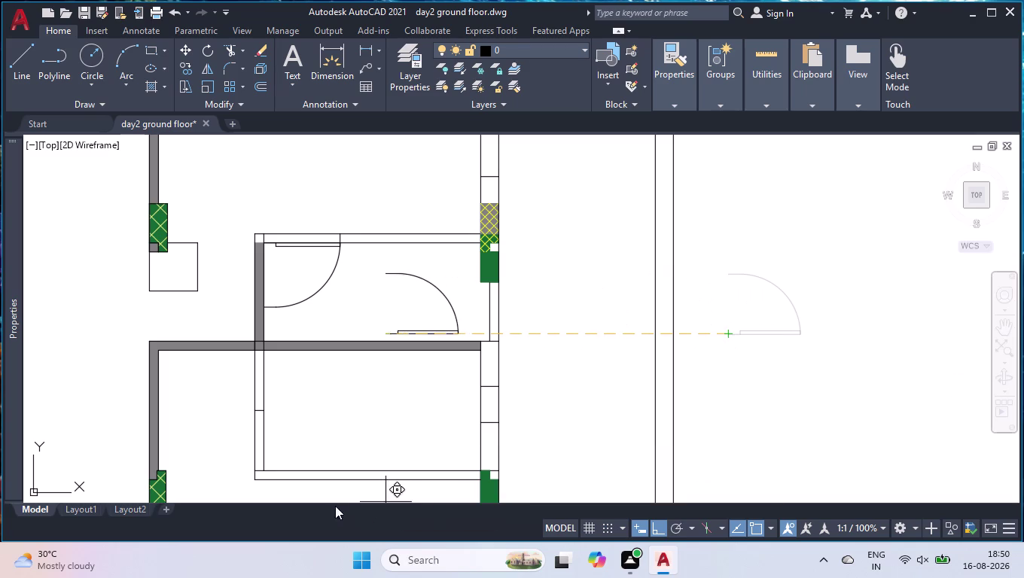
click(252, 473)
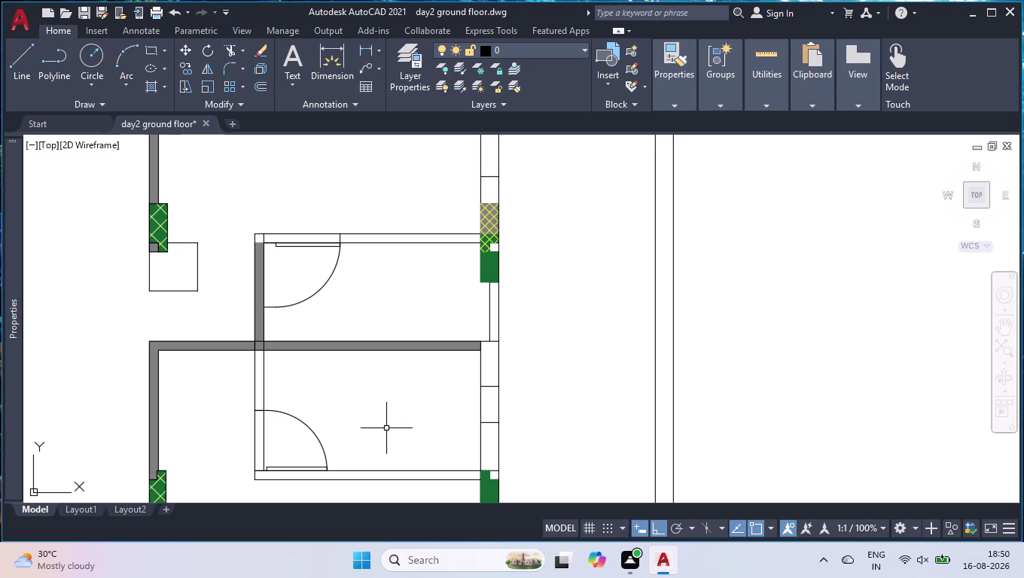
Measure the opening below the green hatch with DIMLINEAR (3'), then discard the dimension.
scroll(down, 3)
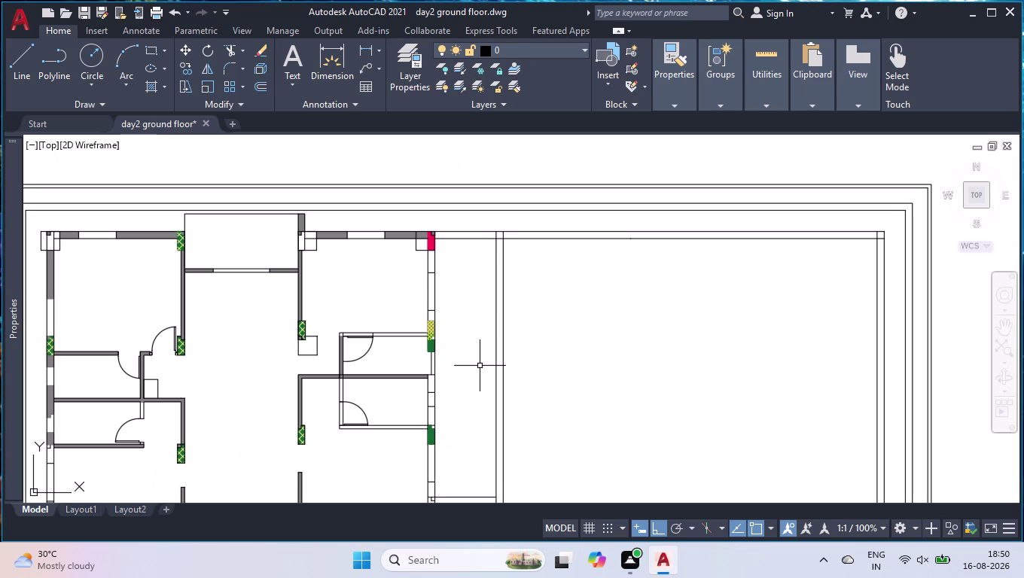
scroll(down, 3)
scroll(up, 3)
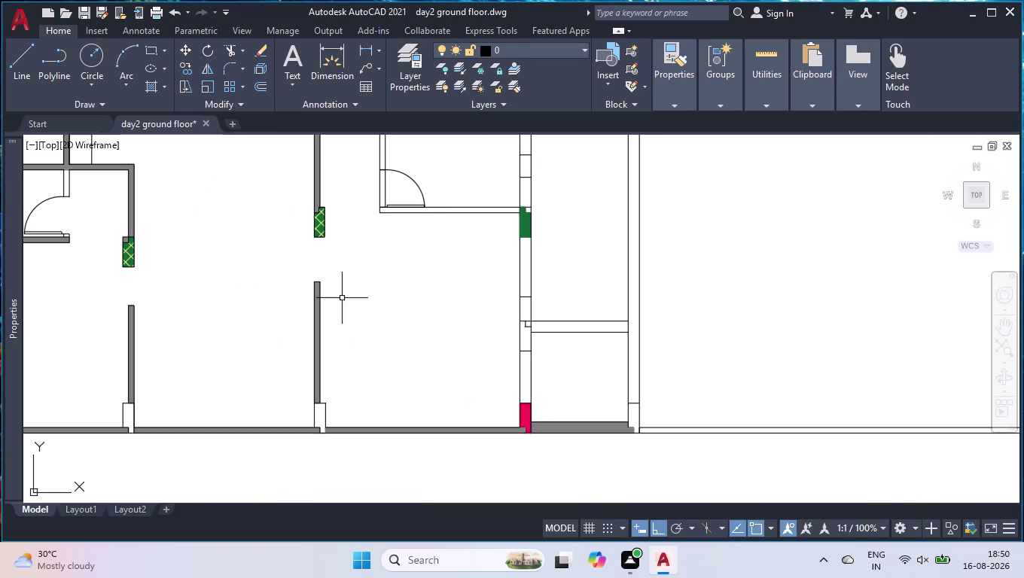
scroll(up, 3)
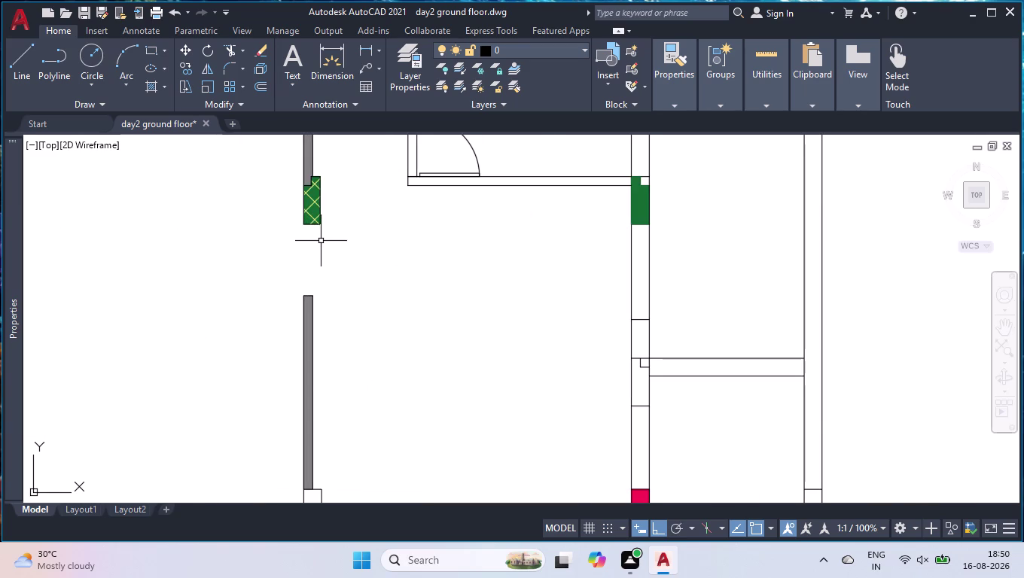
scroll(up, 3)
text(dl)
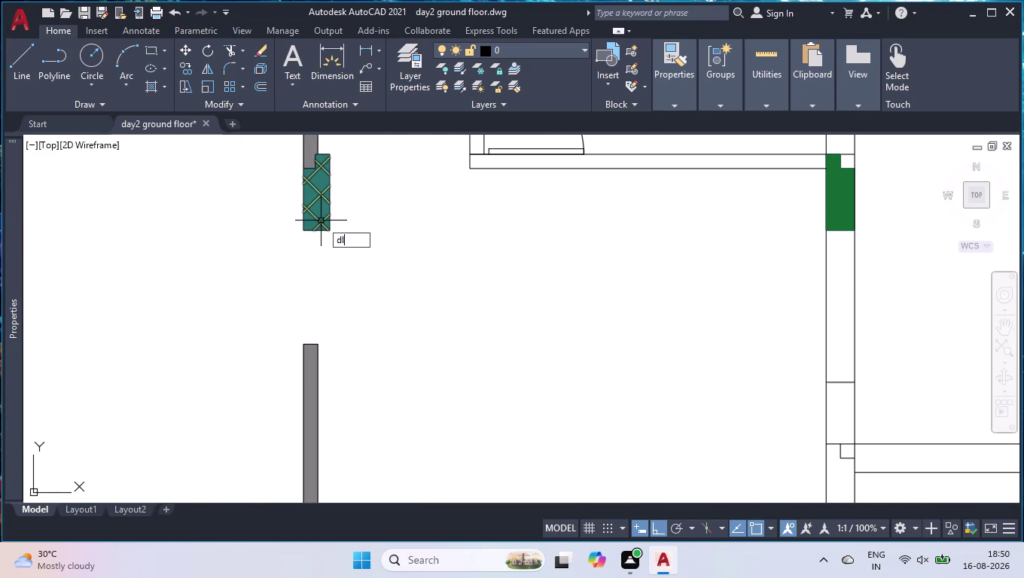
text(i)
key(Return)
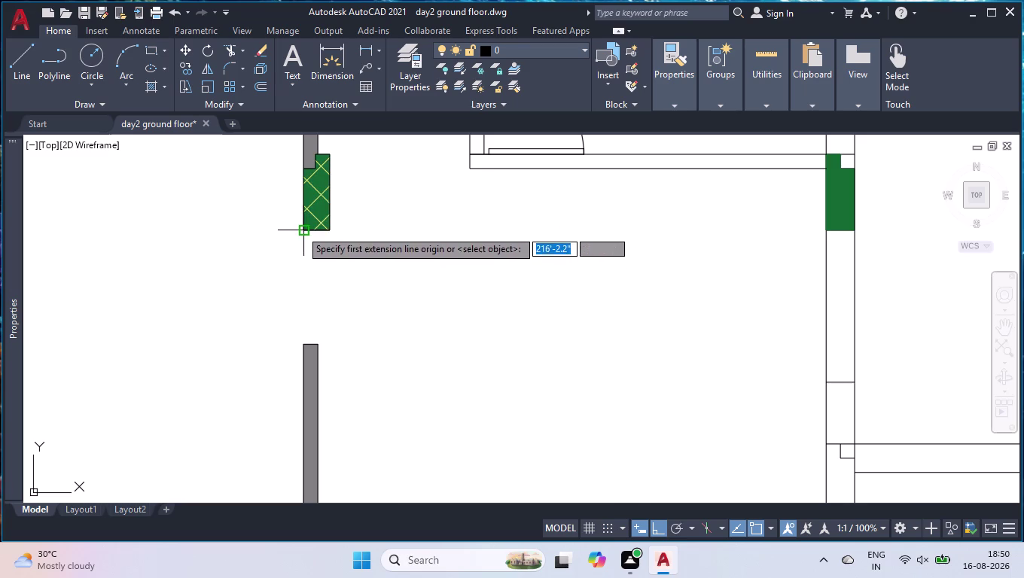
click(301, 230)
click(303, 344)
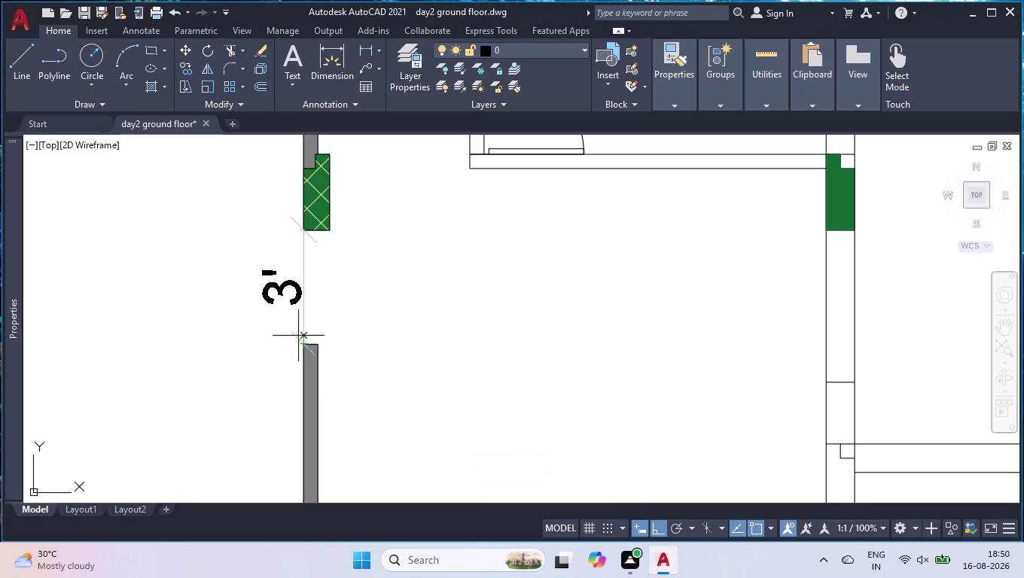
key(space)
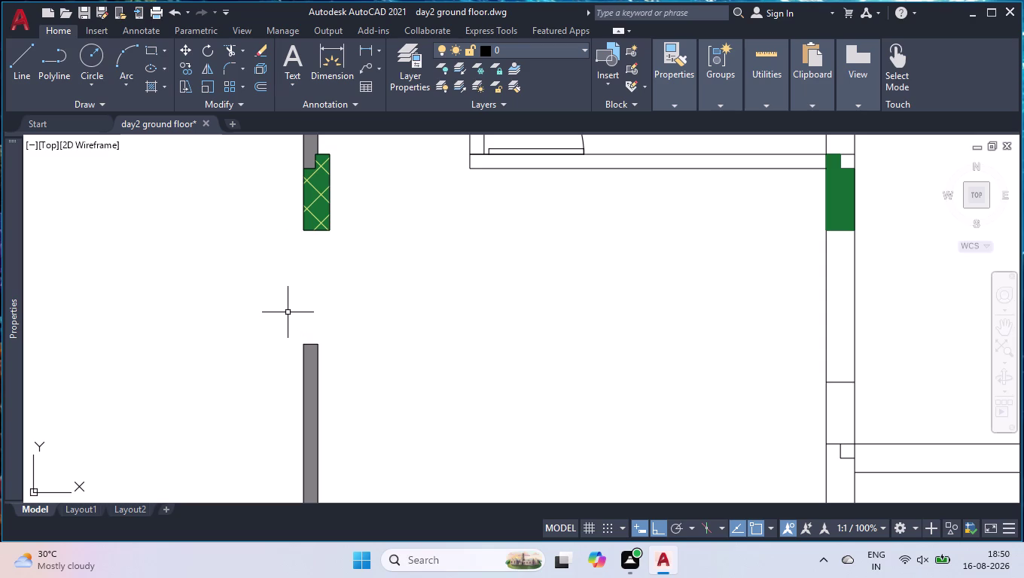
scroll(down, 3)
Trim the bottom wall line segment between the two walls.
scroll(down, 3)
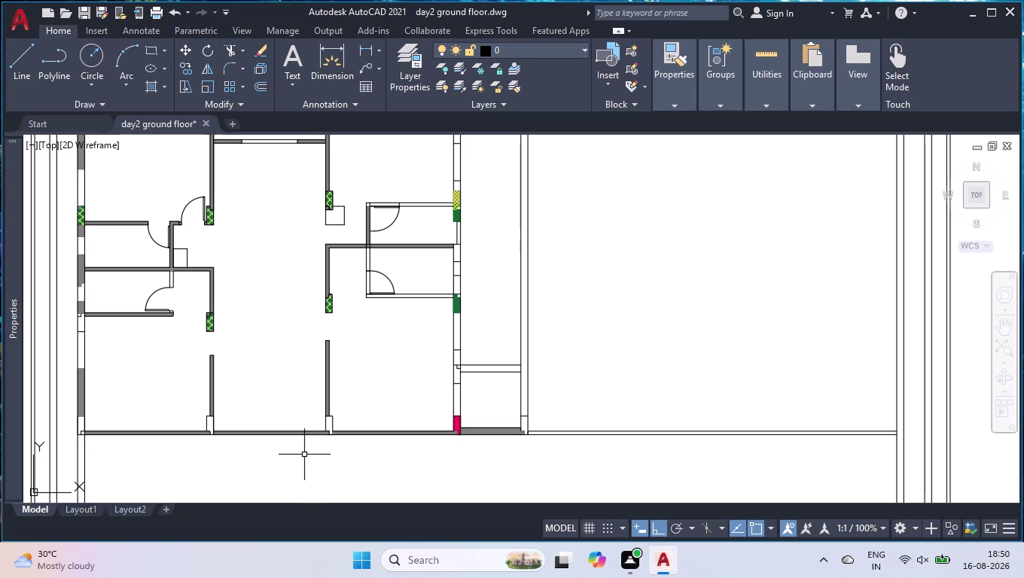
scroll(up, 3)
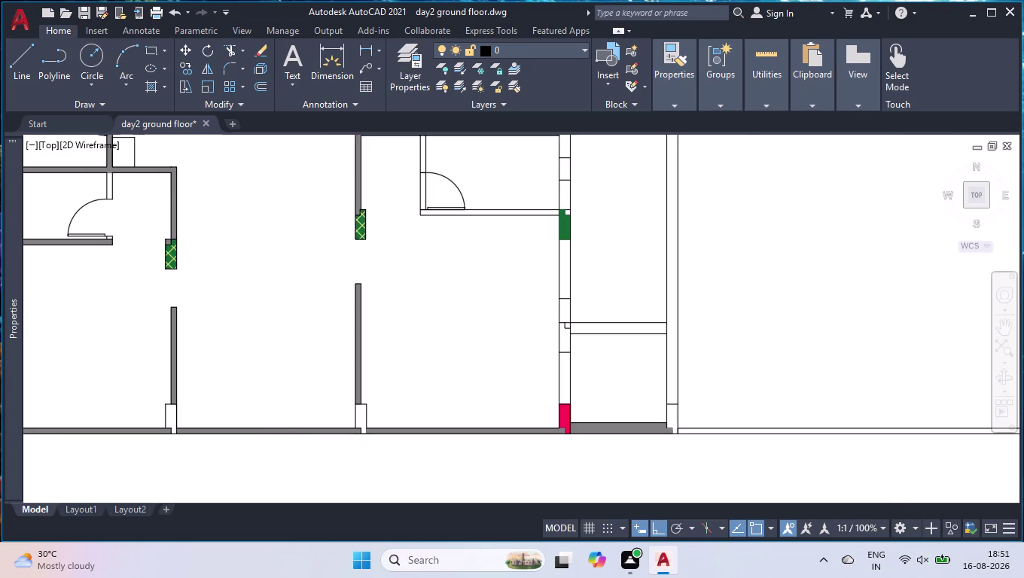
text(tr)
key(Return)
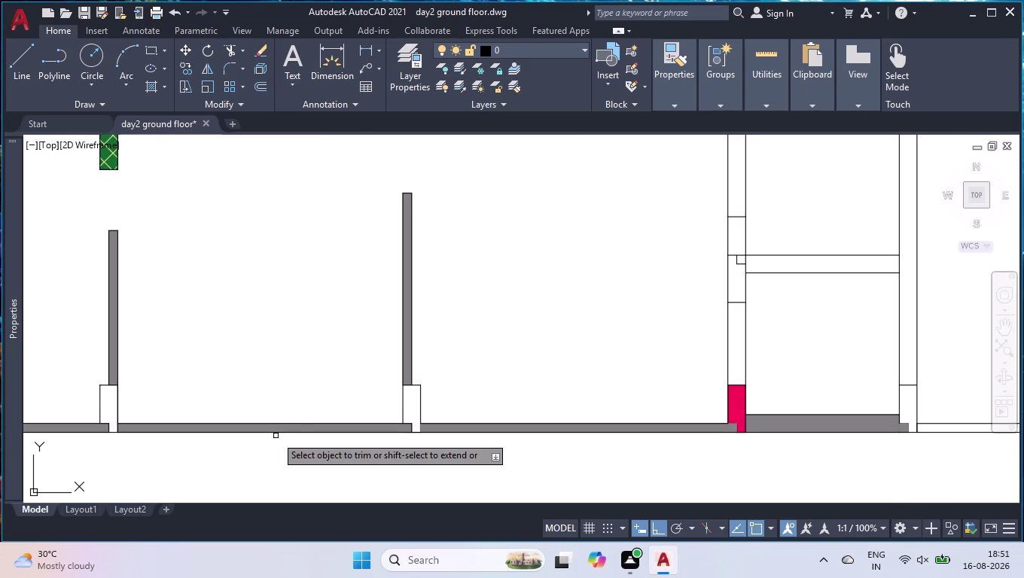
click(299, 429)
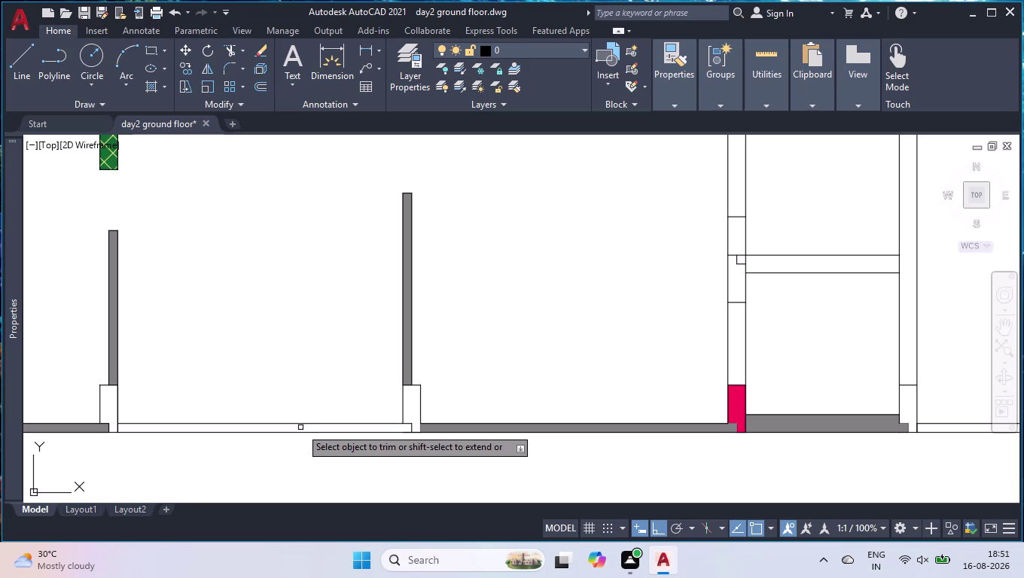
key(Return)
Insert the Door - Imperial block from Tool Palettes into the central room.
scroll(down, 3)
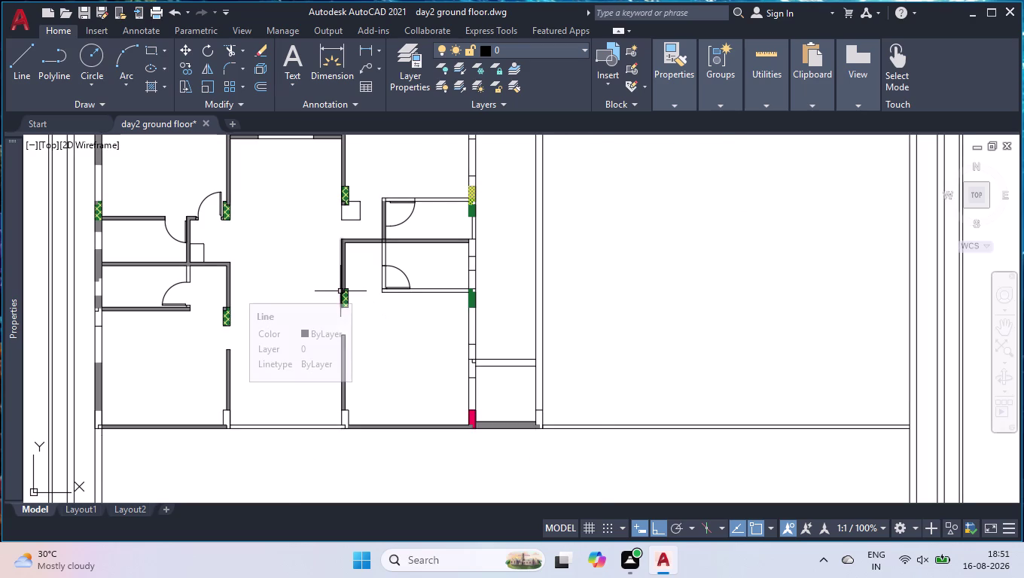
key(ctrl+3)
click(649, 130)
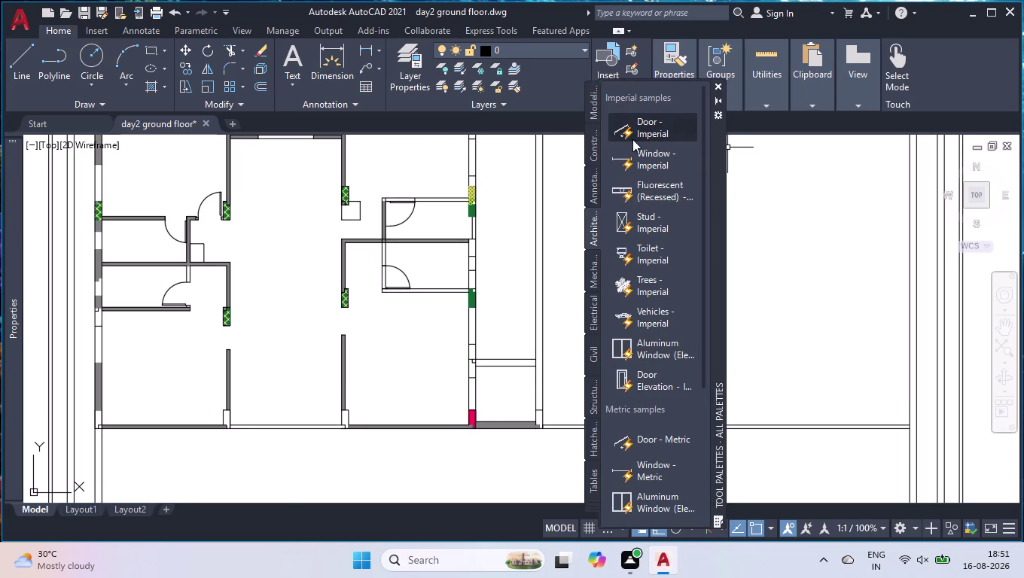
click(286, 341)
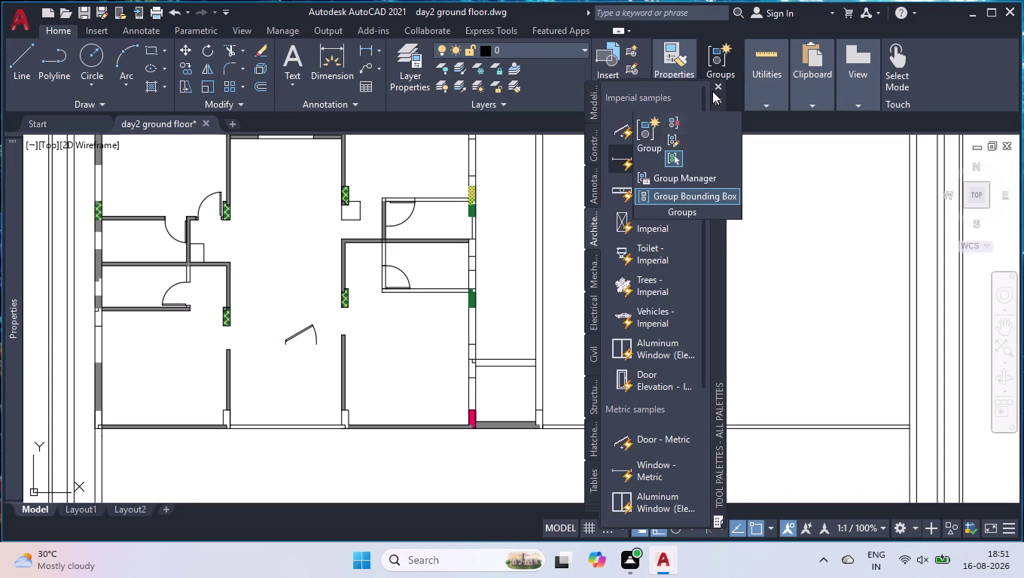
click(716, 86)
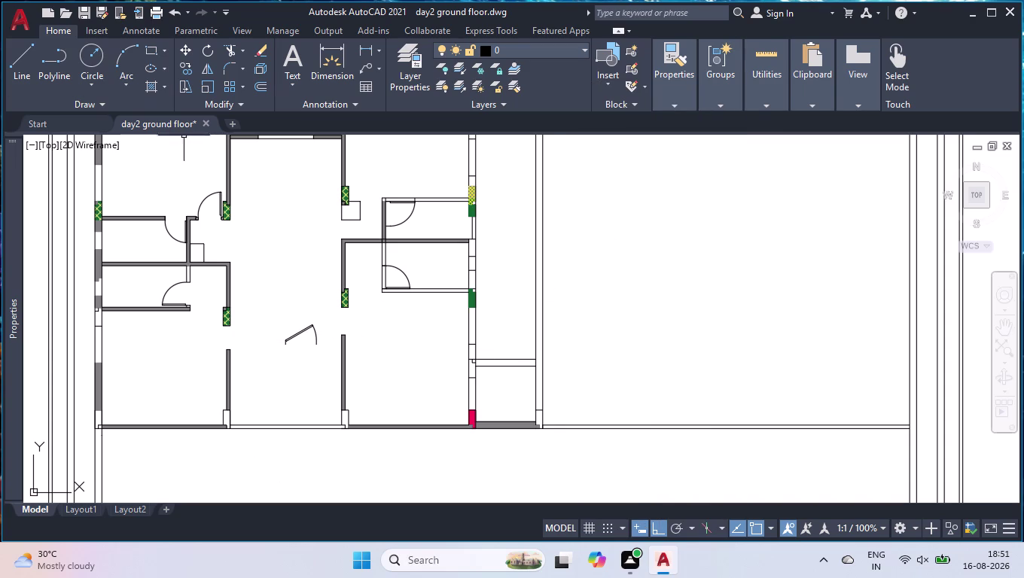
scroll(up, 3)
Set the new door's opening angle to Open 90º.
click(318, 338)
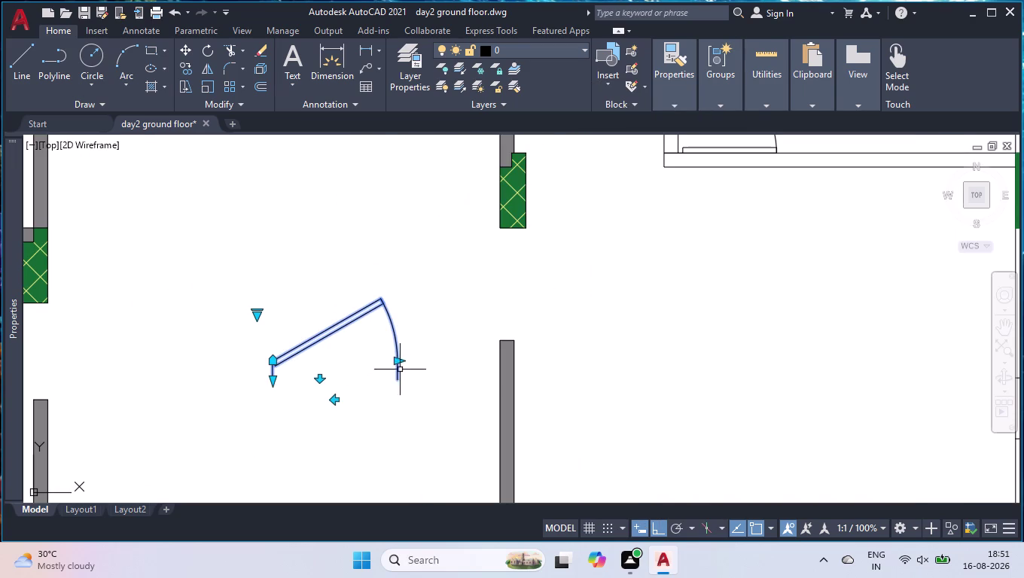
click(394, 363)
click(399, 362)
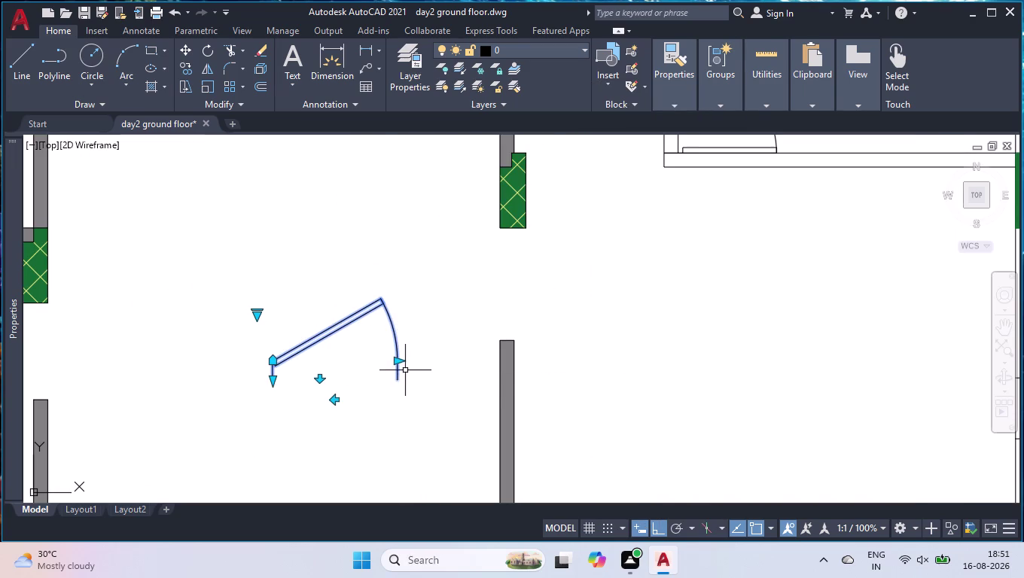
click(397, 359)
click(383, 360)
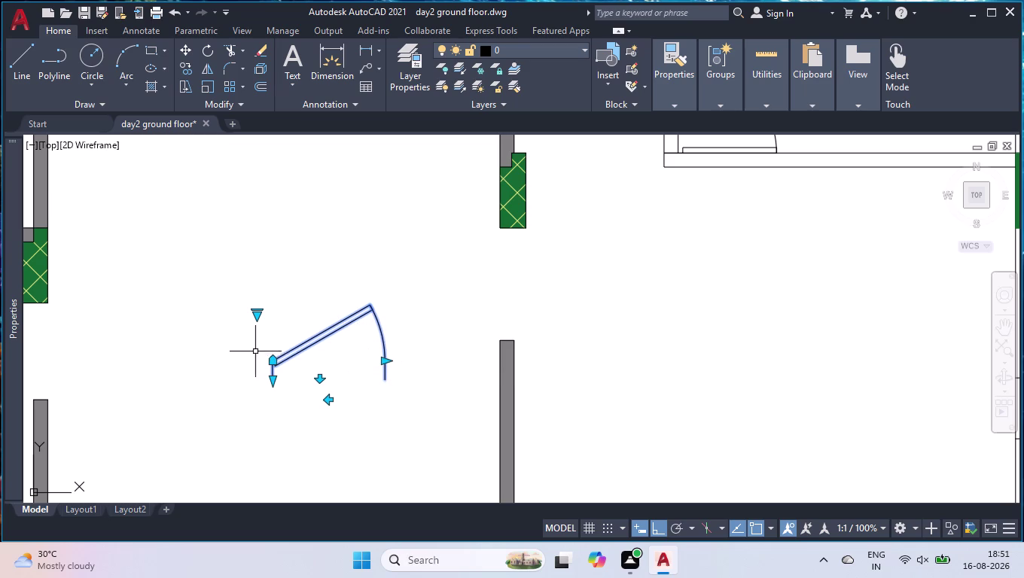
click(253, 314)
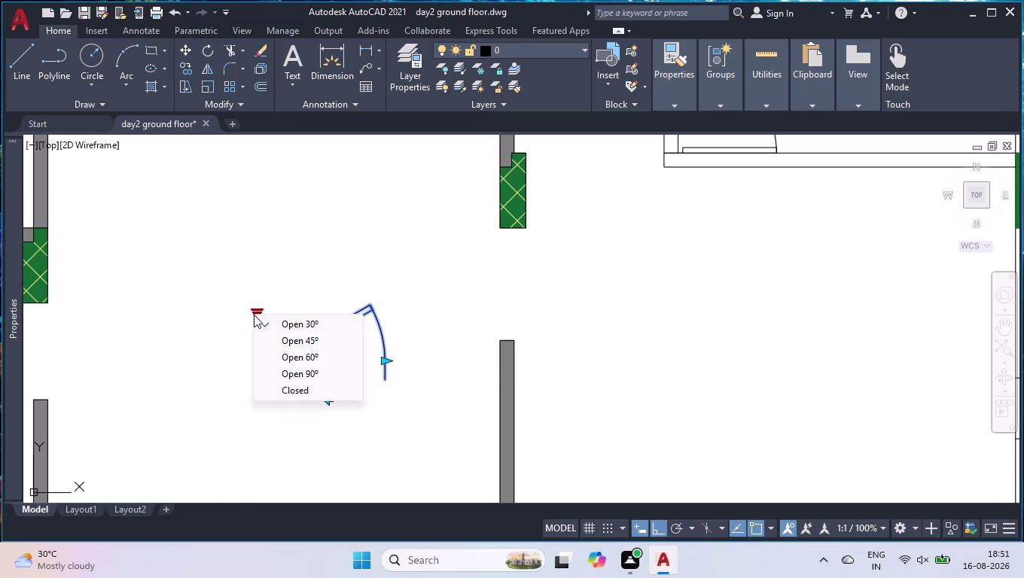
click(301, 378)
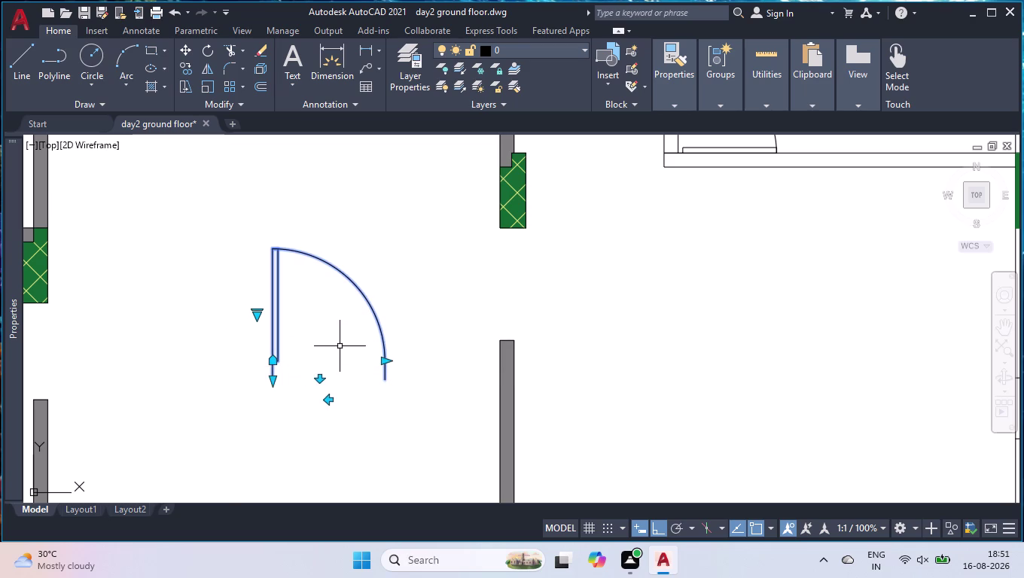
Repeat the door insert, placing a second door just below the first.
key(space)
key(space)
key(space)
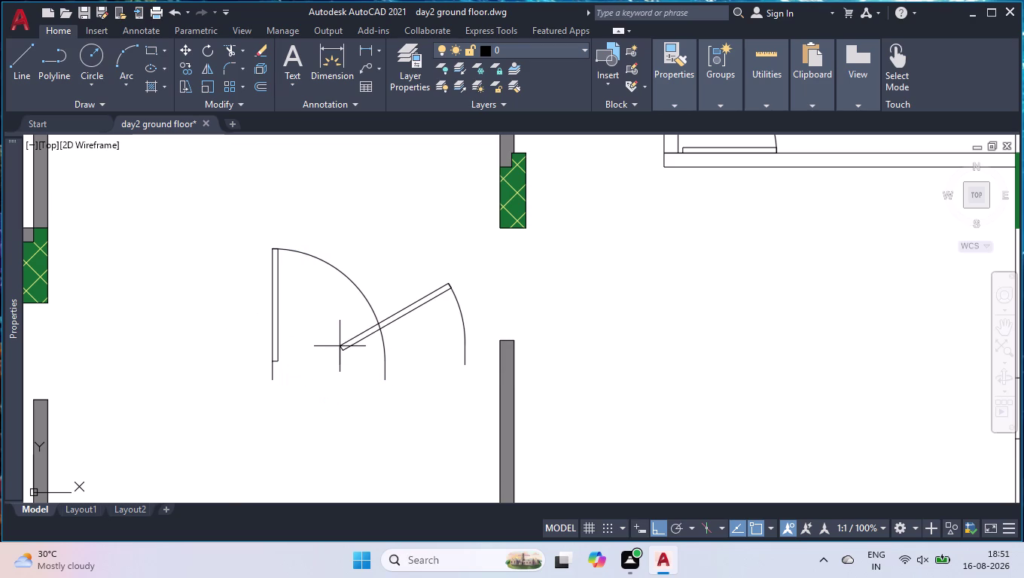
key(Return)
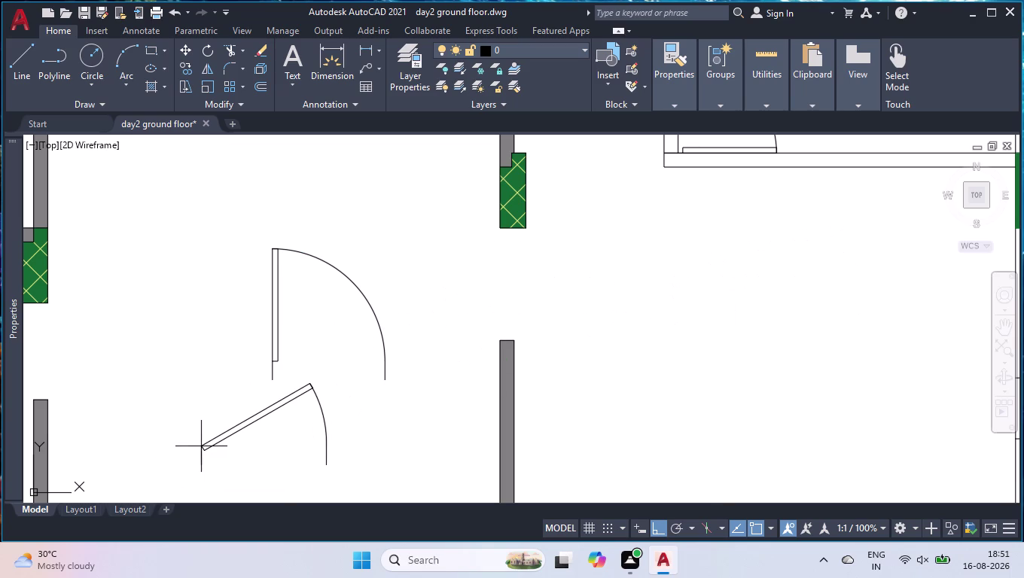
click(201, 447)
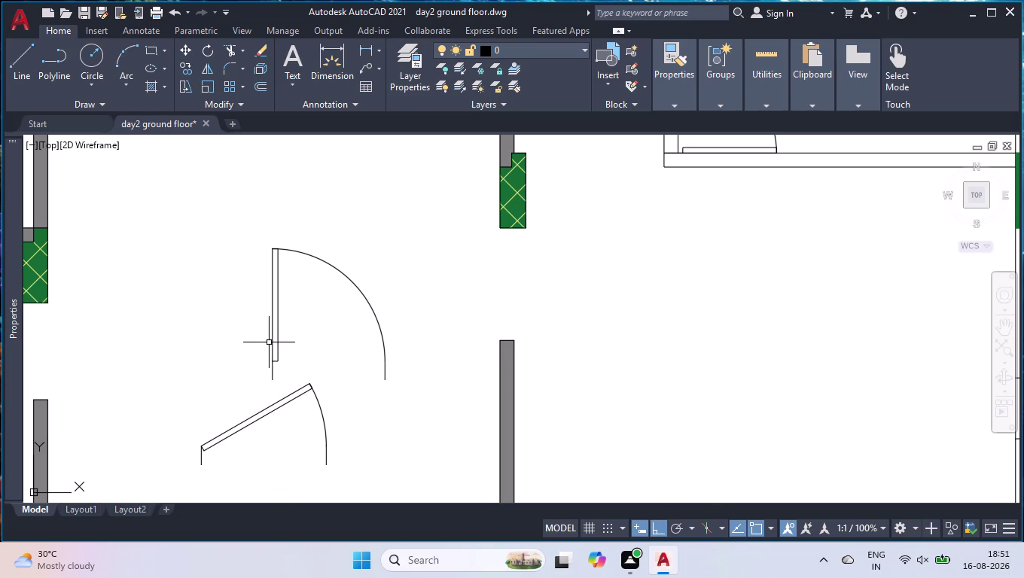
click(273, 338)
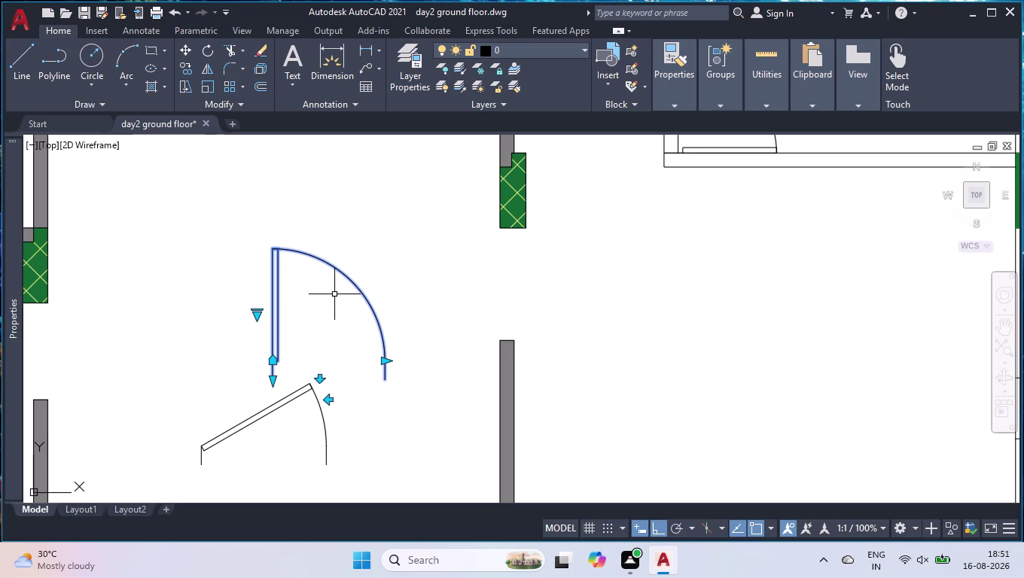
Rotate the 90° door a quarter turn about its hinge.
key(r)
key(o)
key(Return)
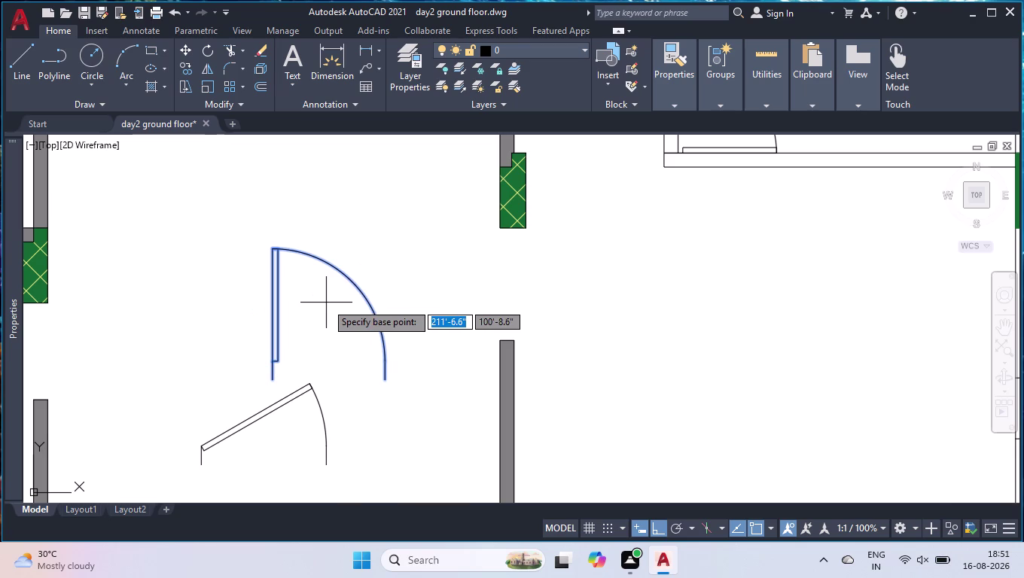
click(274, 382)
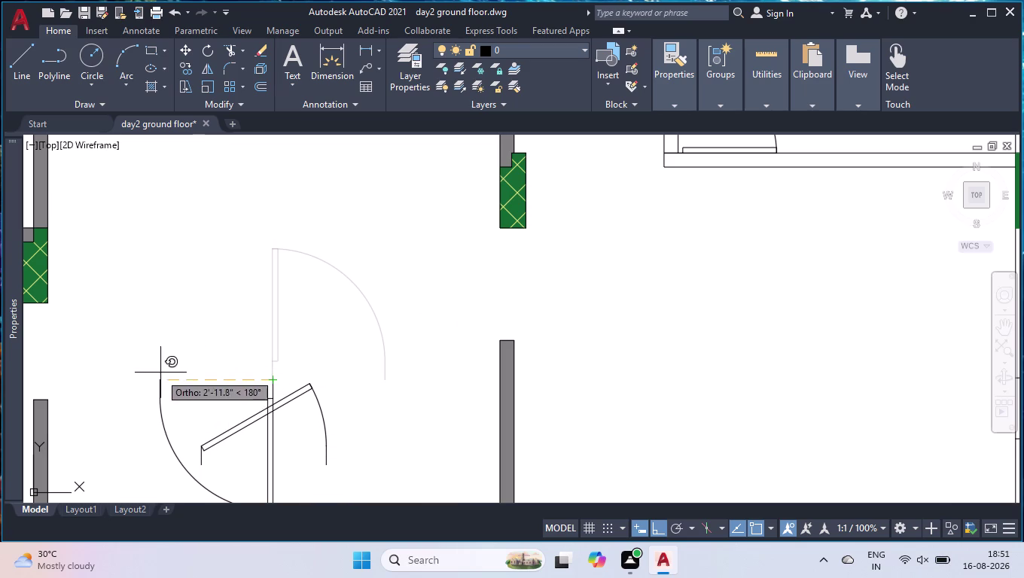
click(239, 472)
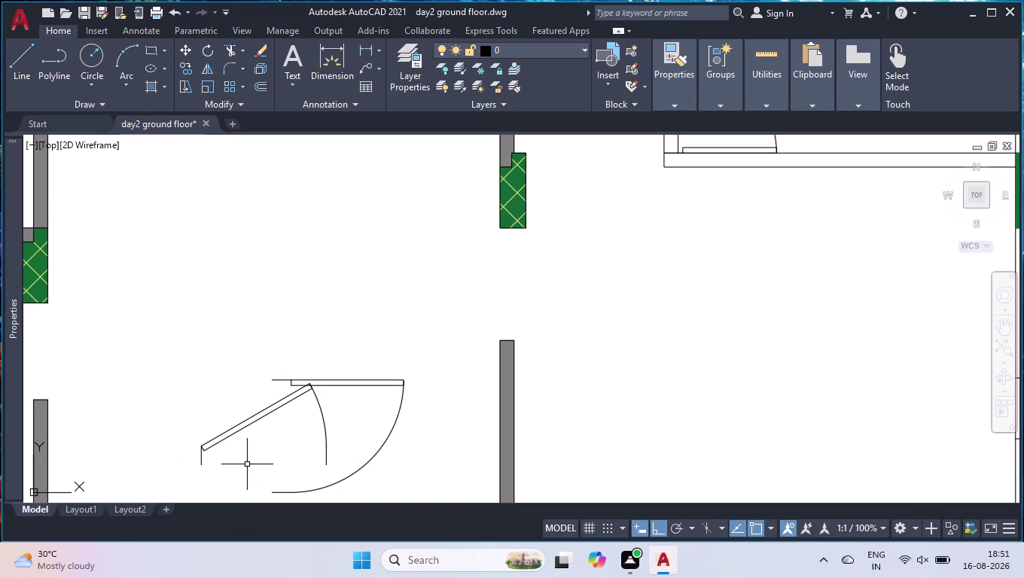
Move the rotated door by its hinge into the opening beside the green junction.
click(342, 383)
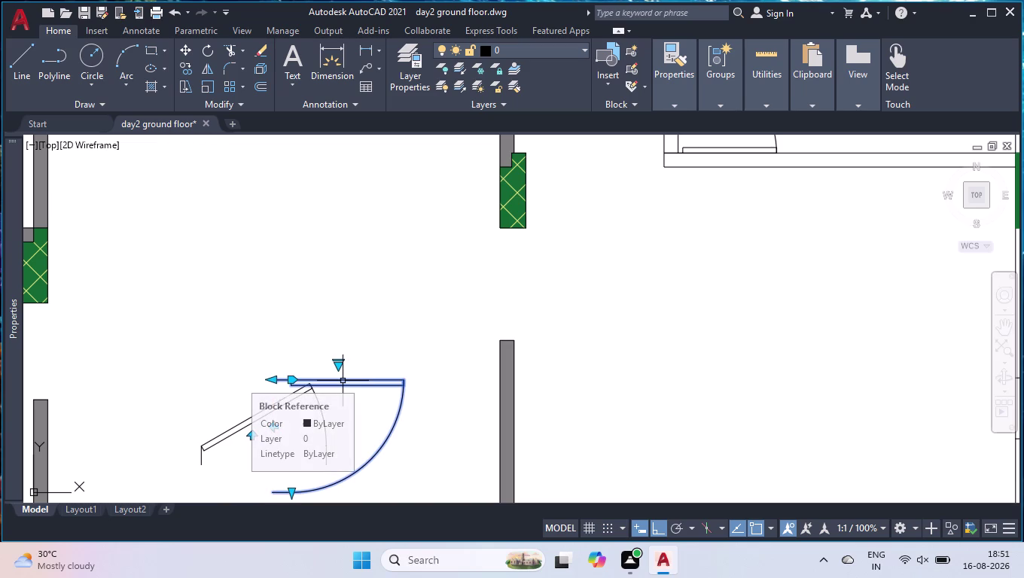
text(mo)
key(v)
key(Return)
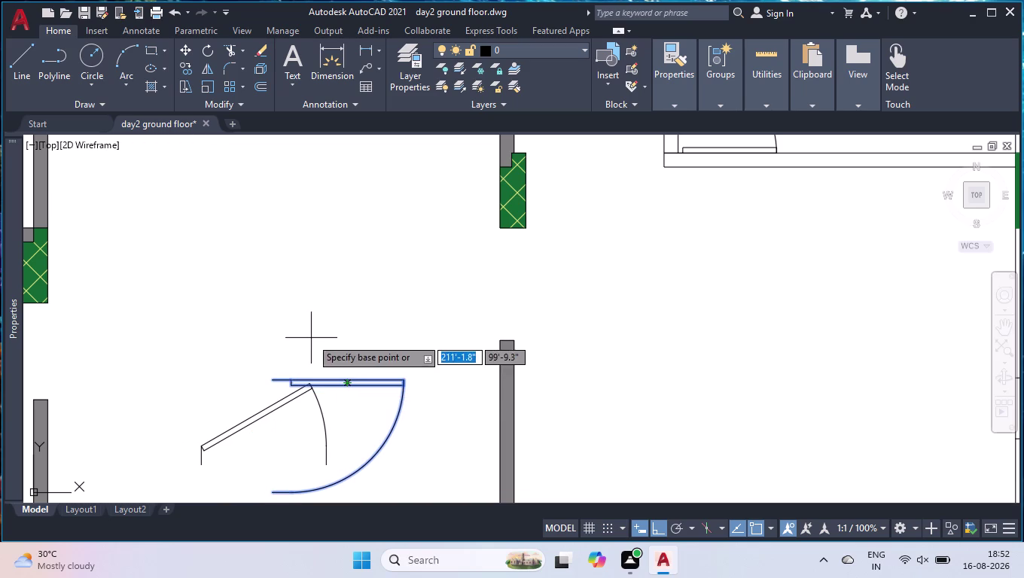
click(273, 382)
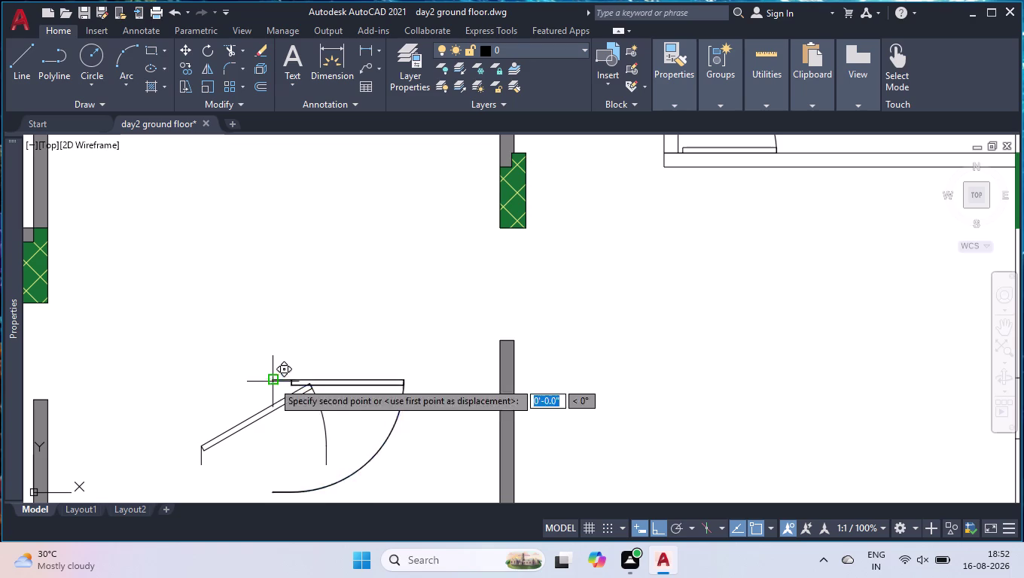
click(498, 229)
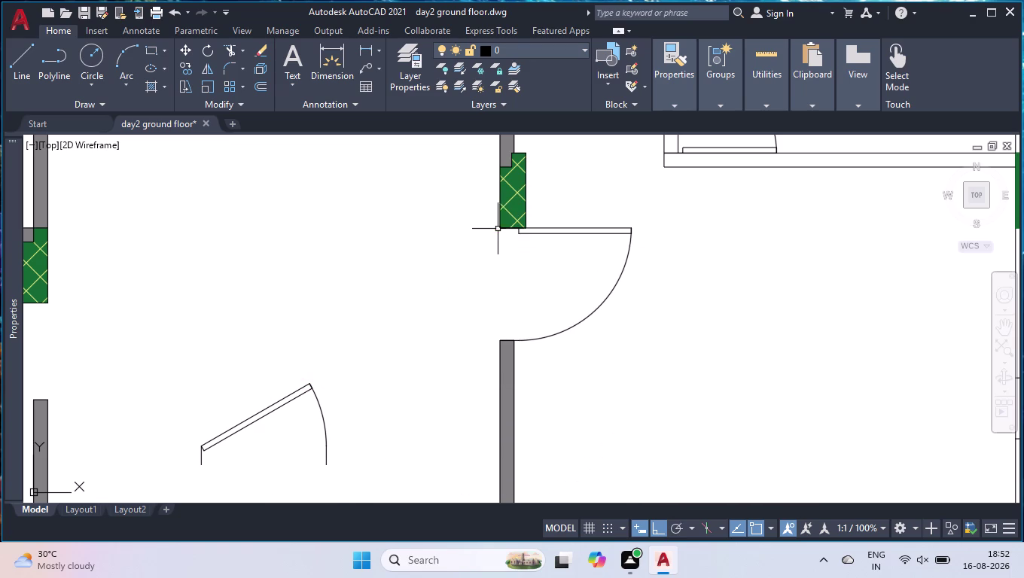
click(298, 395)
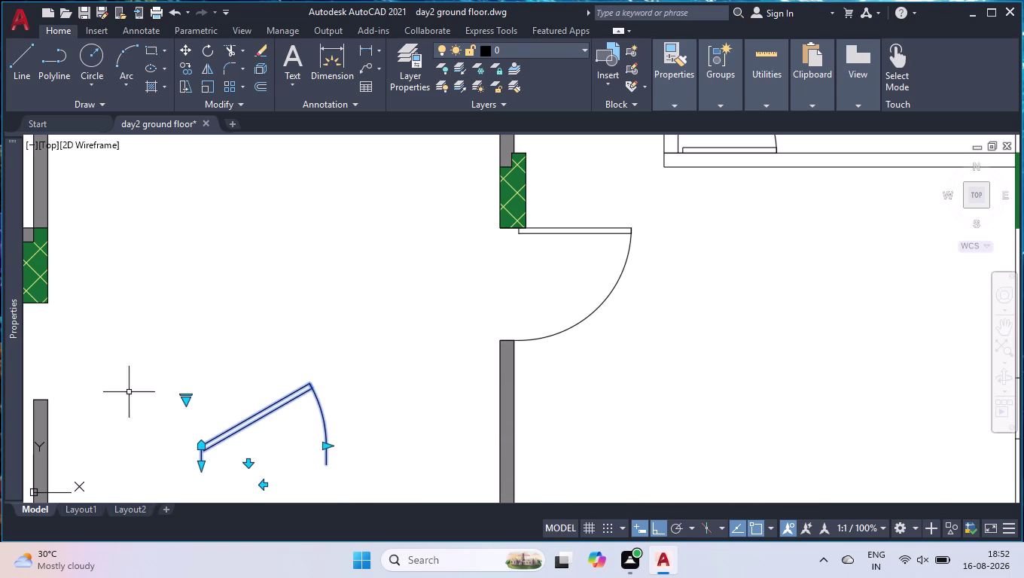
Set the second door's opening angle to 90 degrees.
click(189, 402)
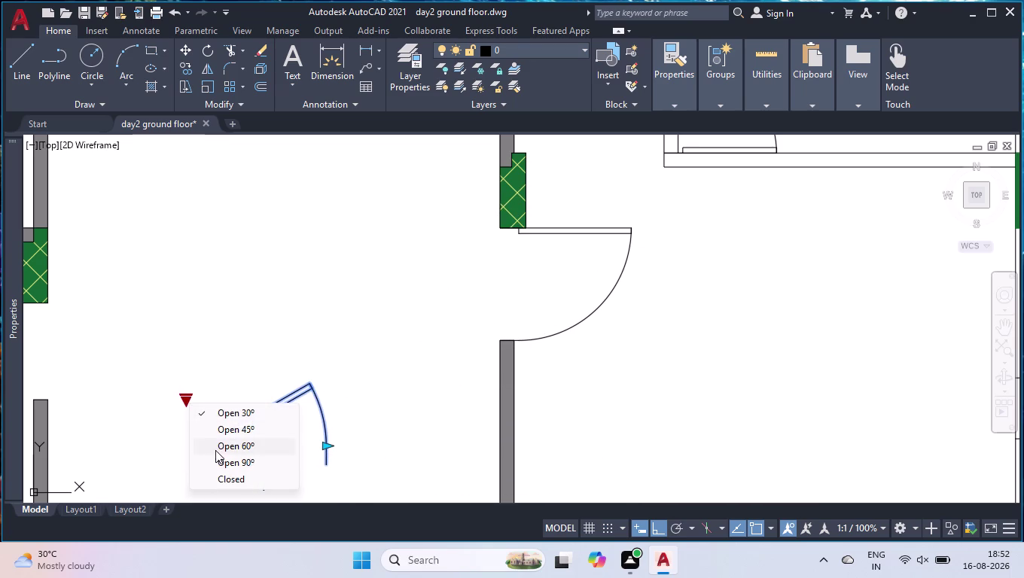
click(219, 465)
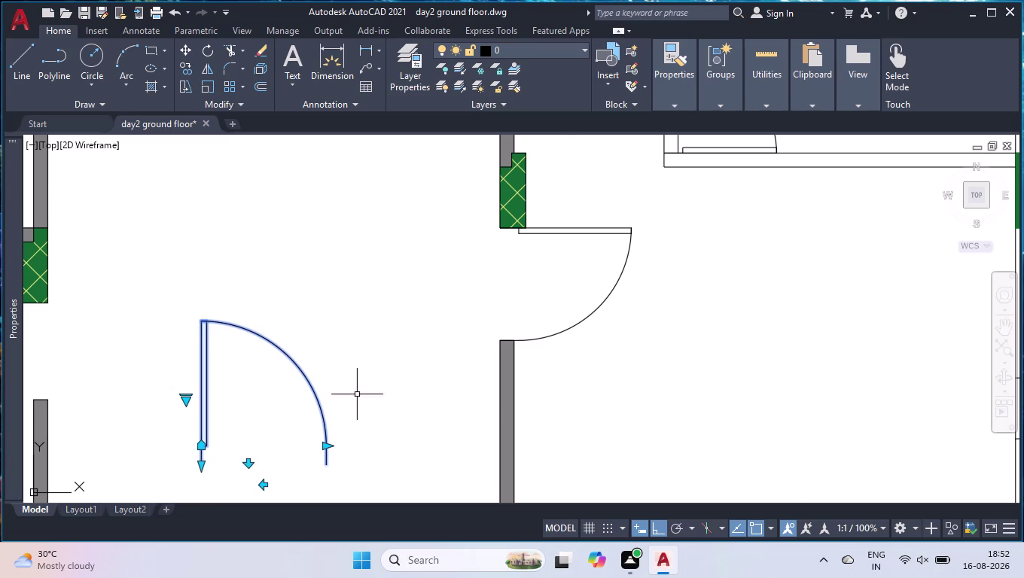
scroll(down, 3)
scroll(down, 3)
Rotate the second door a quarter turn.
text(r)
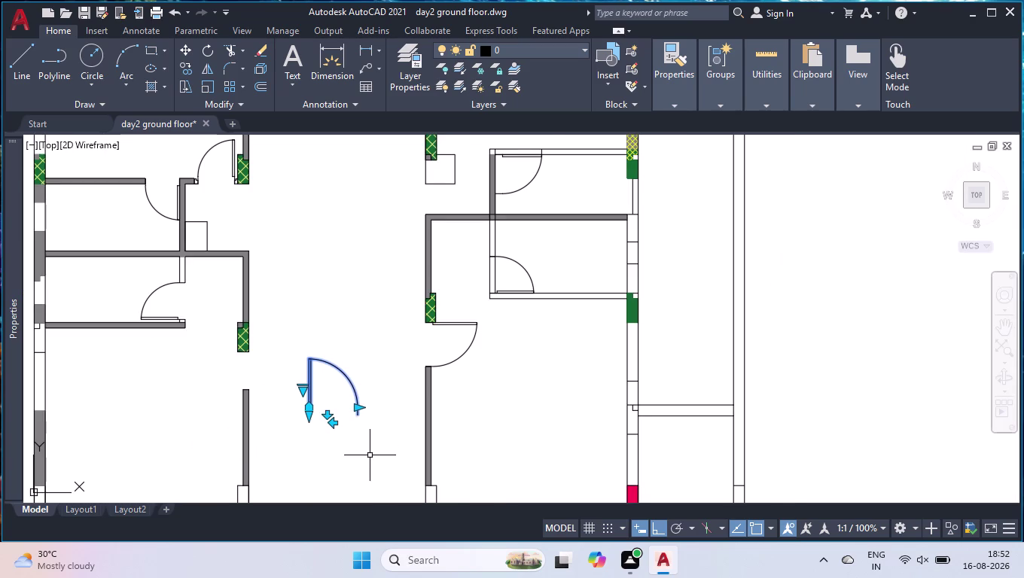
text(o)
key(Return)
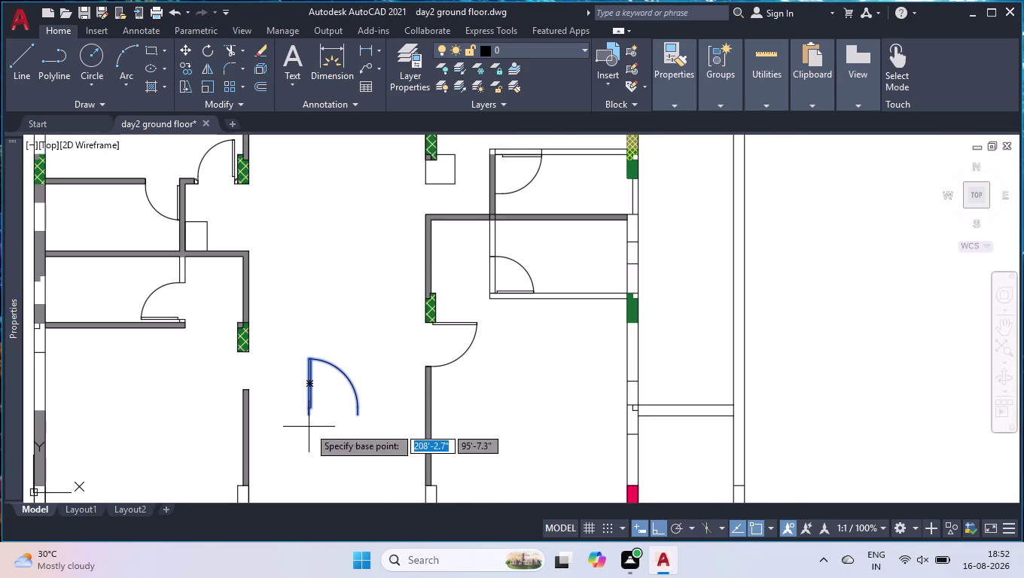
click(308, 415)
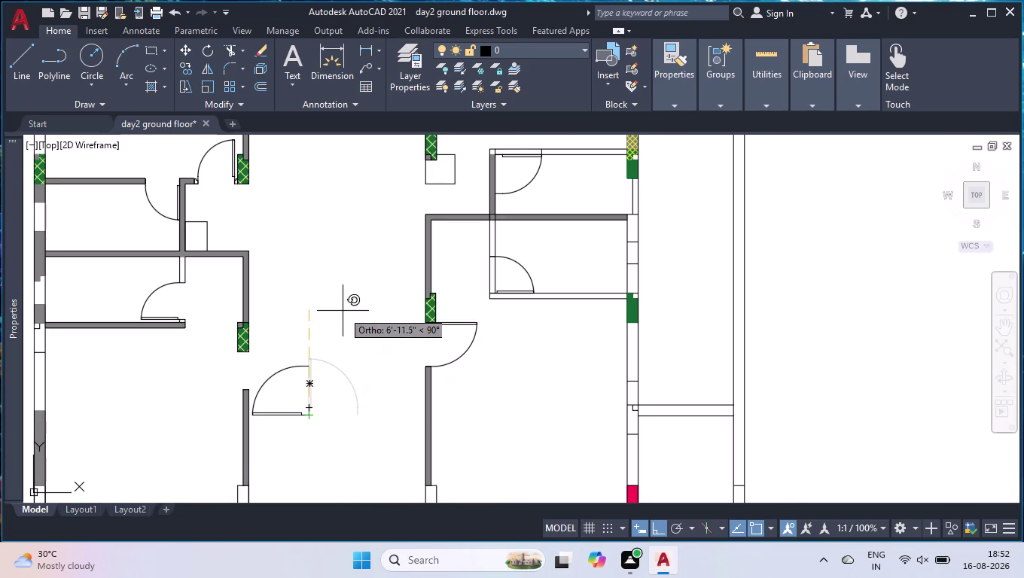
click(342, 310)
Move the second door to the top end of the vertical wall.
text(mo)
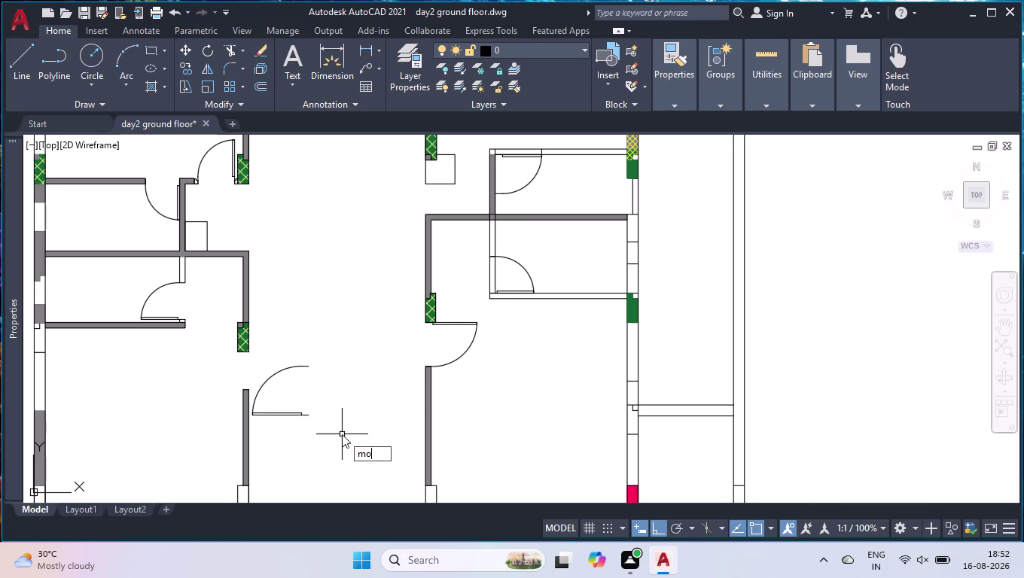
text(v)
key(Return)
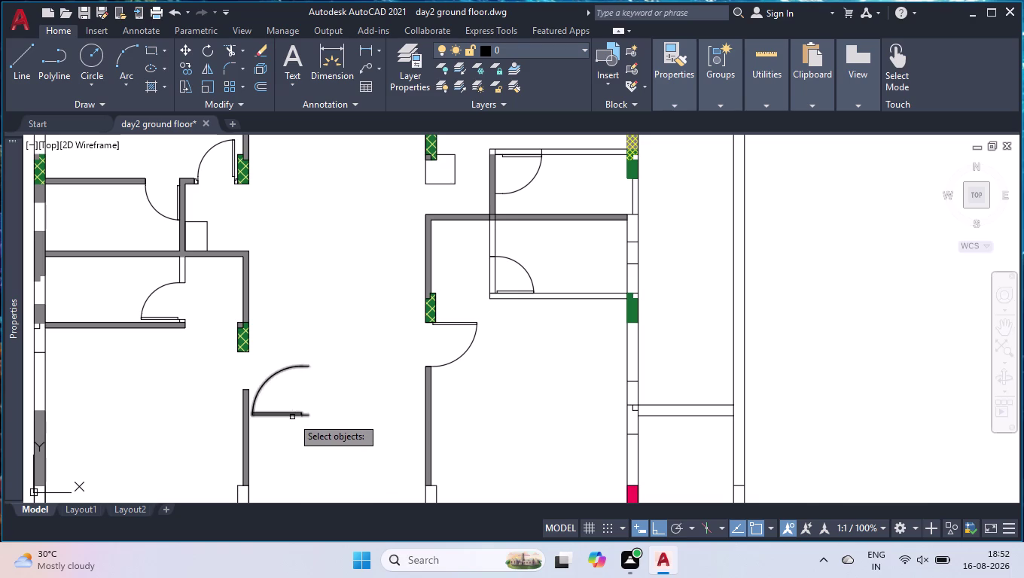
click(291, 411)
key(Return)
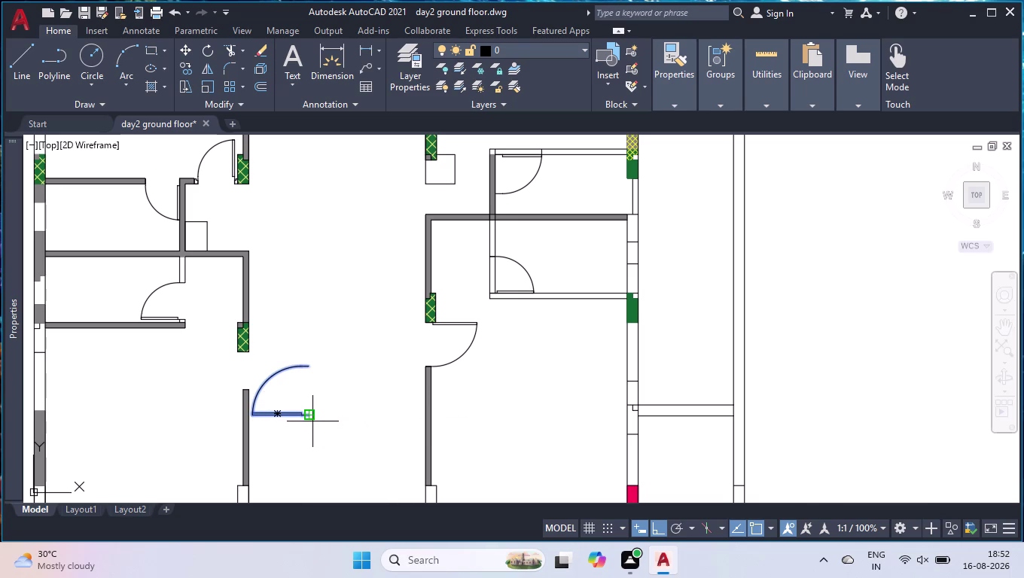
scroll(up, 3)
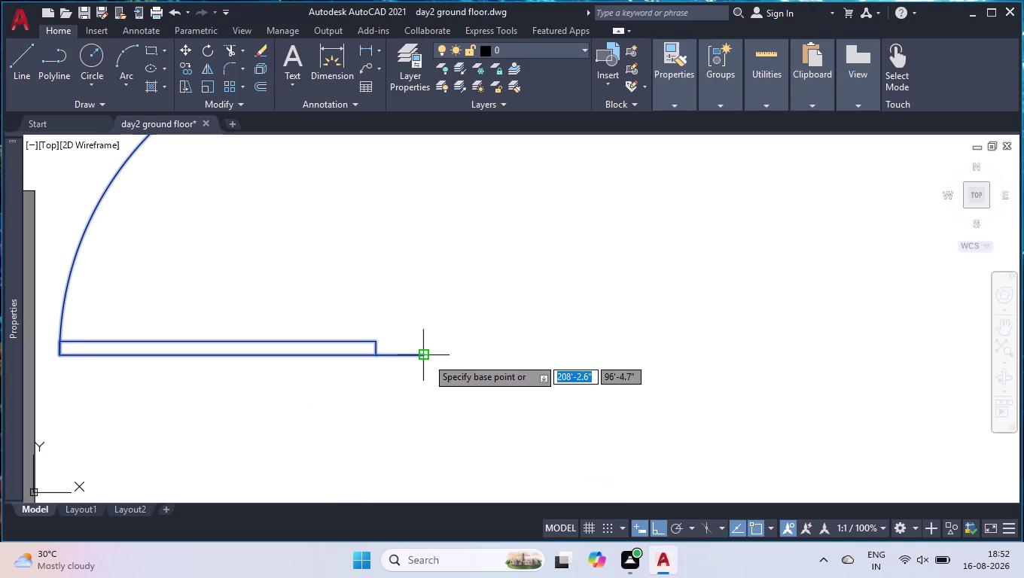
click(427, 358)
scroll(down, 3)
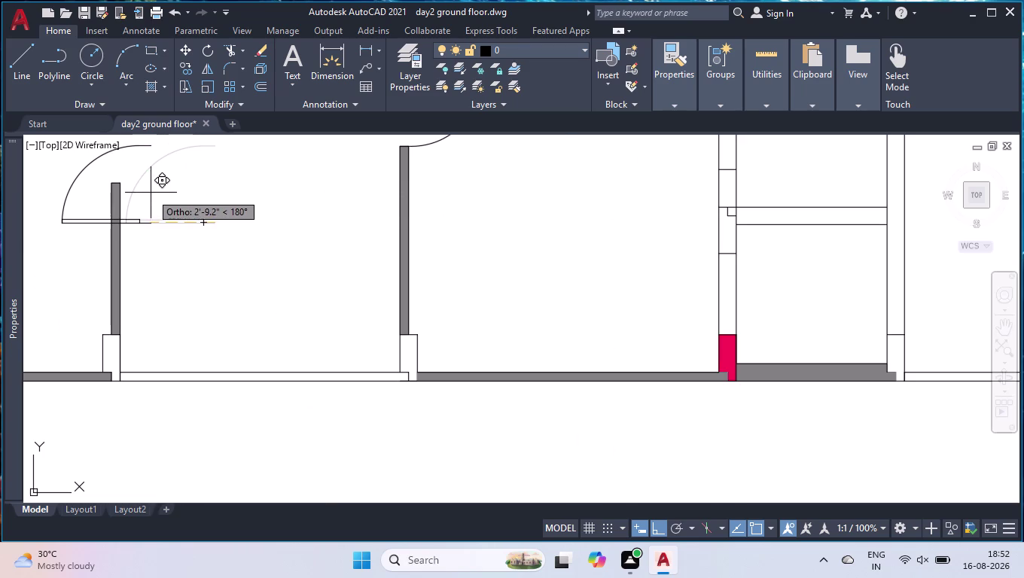
click(117, 179)
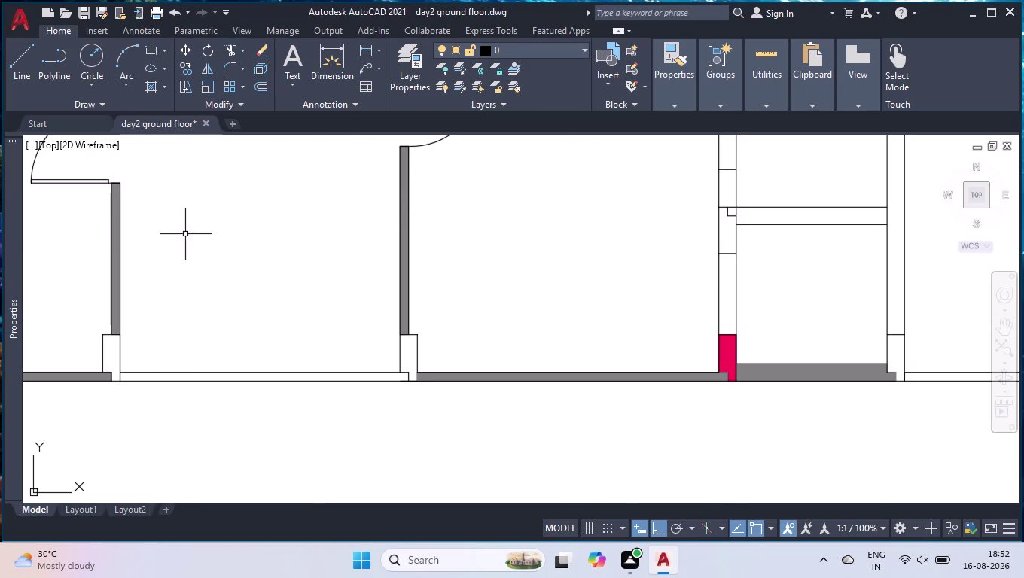
Trim away the green junction hatch and the edges of the small wall notch.
scroll(down, 3)
scroll(up, 3)
scroll(up, 3)
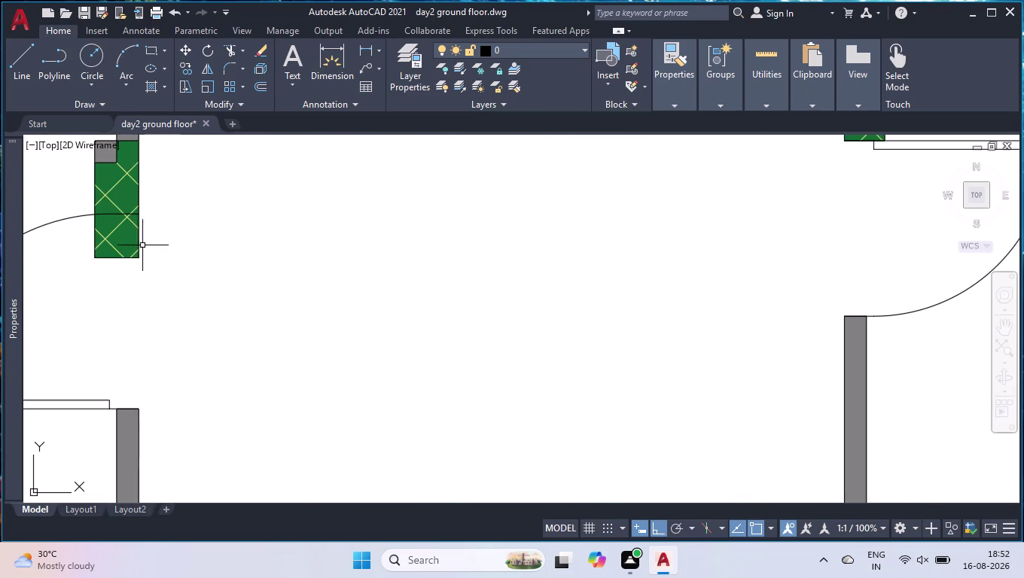
scroll(down, 3)
scroll(down, 3)
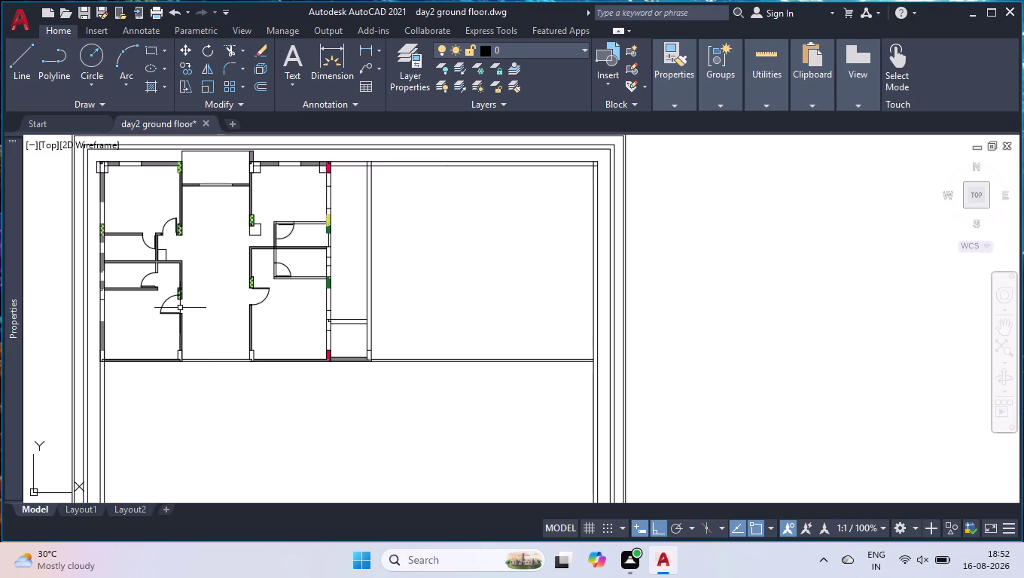
scroll(up, 3)
scroll(up, 3)
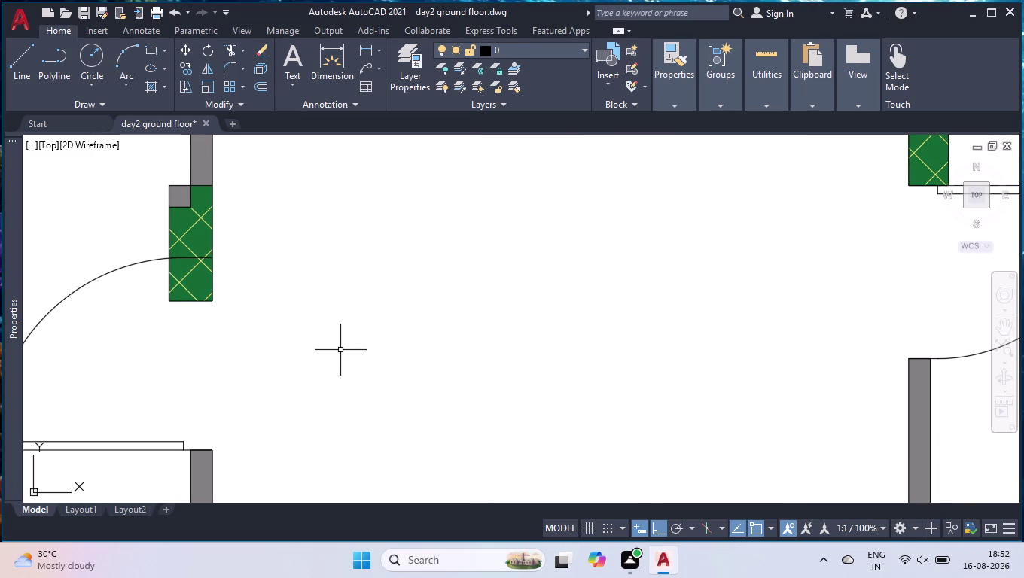
text(tr)
key(Return)
click(204, 216)
click(202, 274)
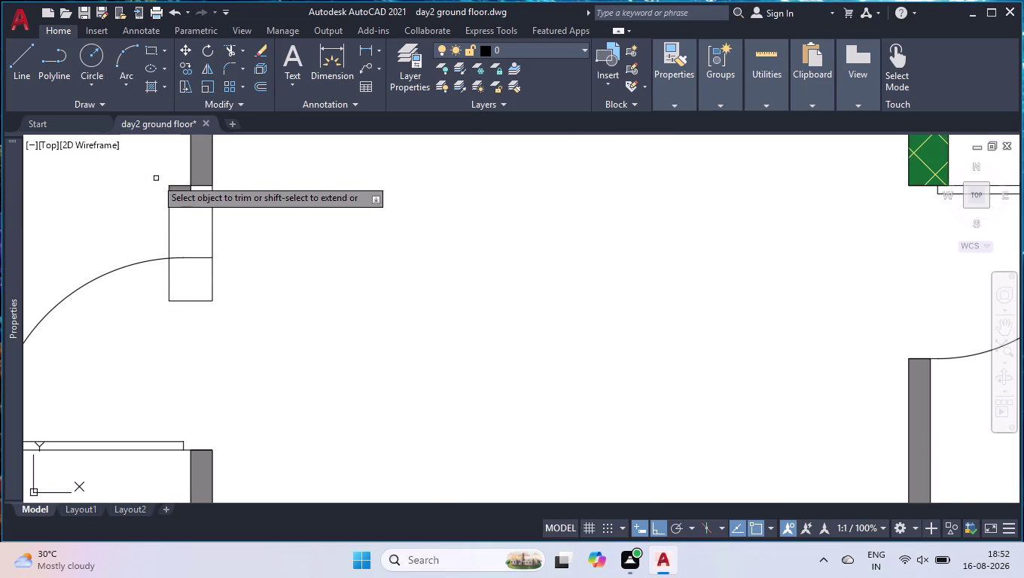
click(160, 176)
click(222, 269)
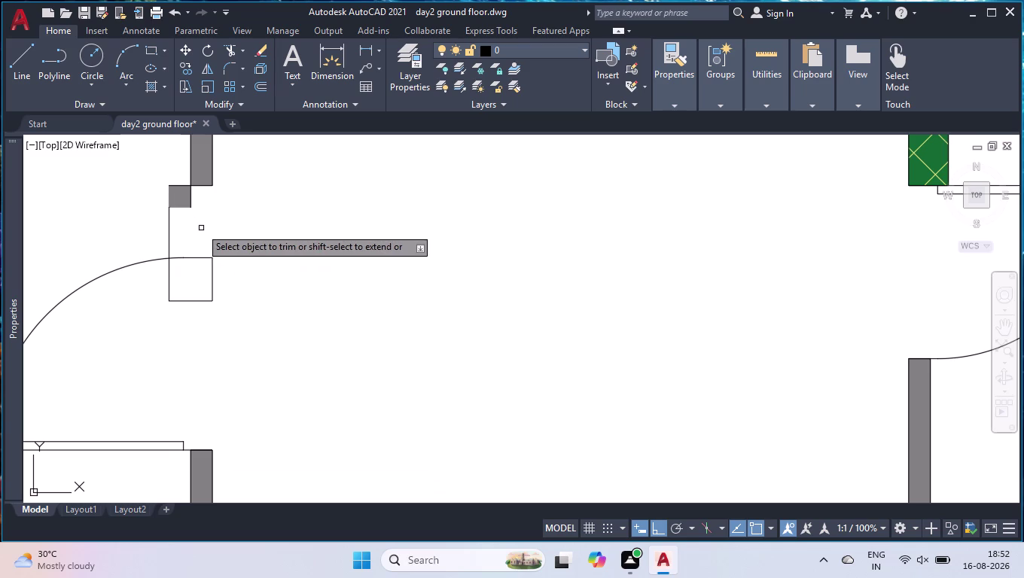
click(214, 214)
click(149, 178)
Trim the upper, vertical and lower junction lines beside the door.
click(177, 199)
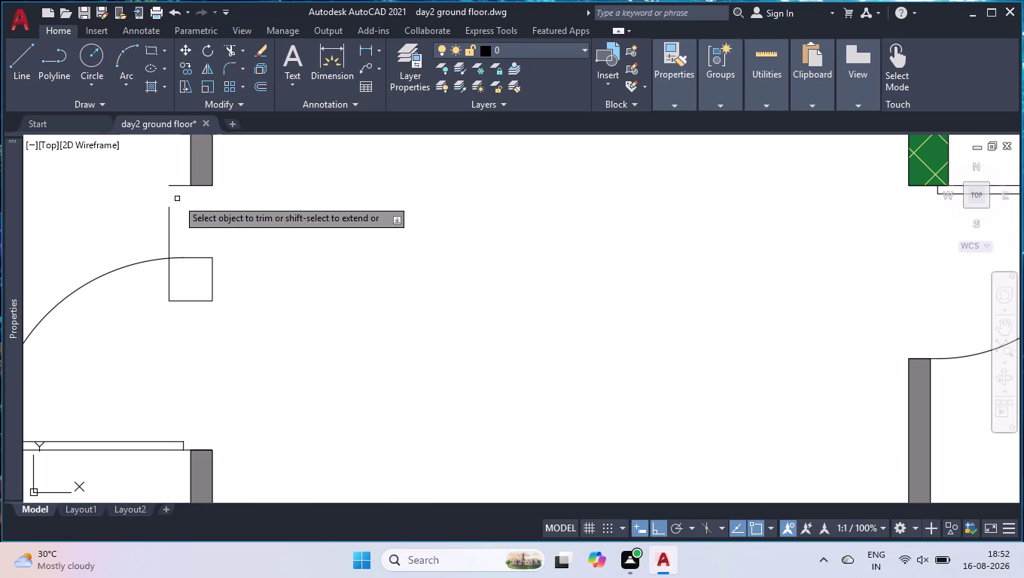
click(170, 162)
click(170, 235)
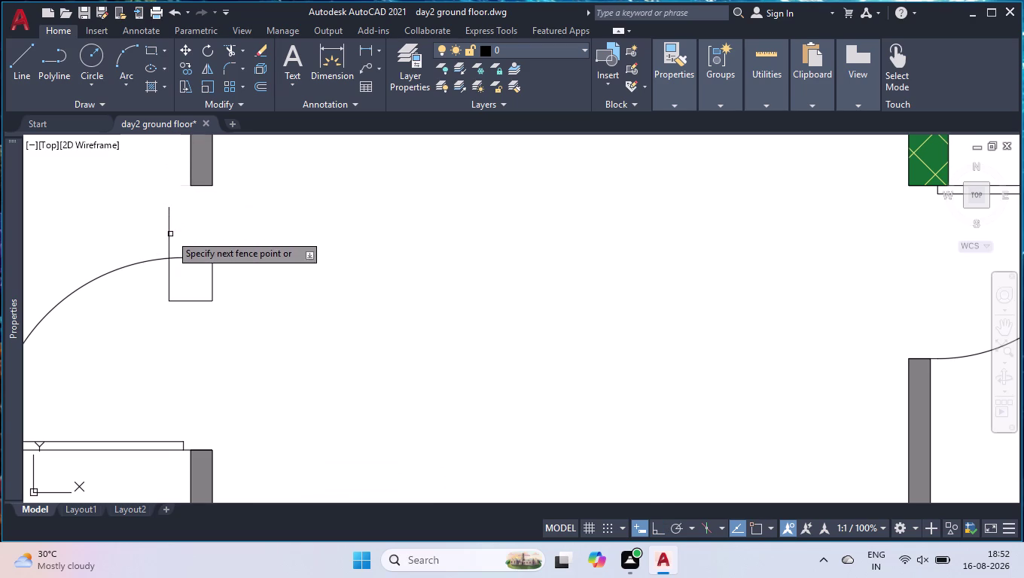
click(189, 237)
click(161, 233)
click(157, 272)
click(455, 340)
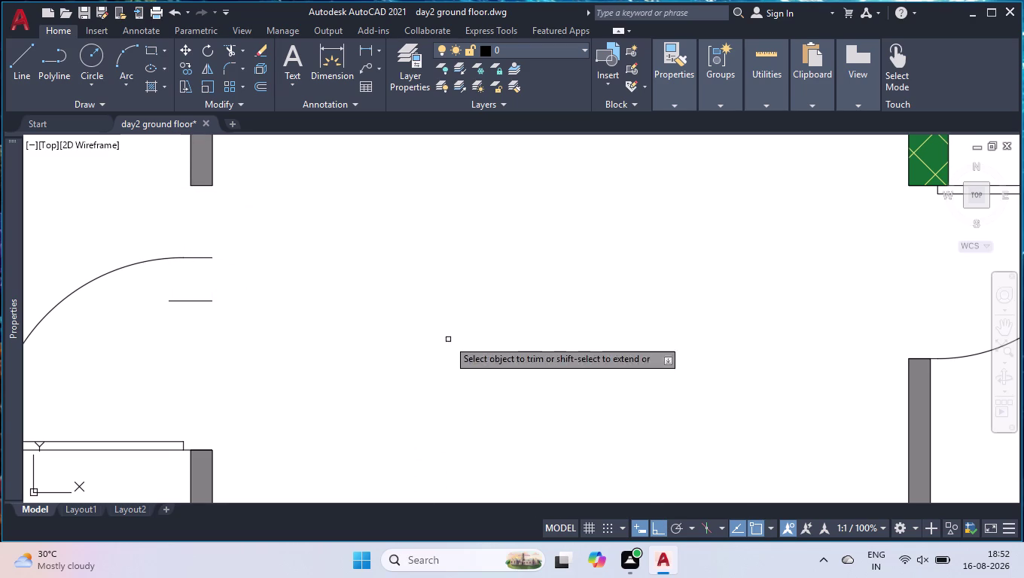
click(177, 275)
click(201, 332)
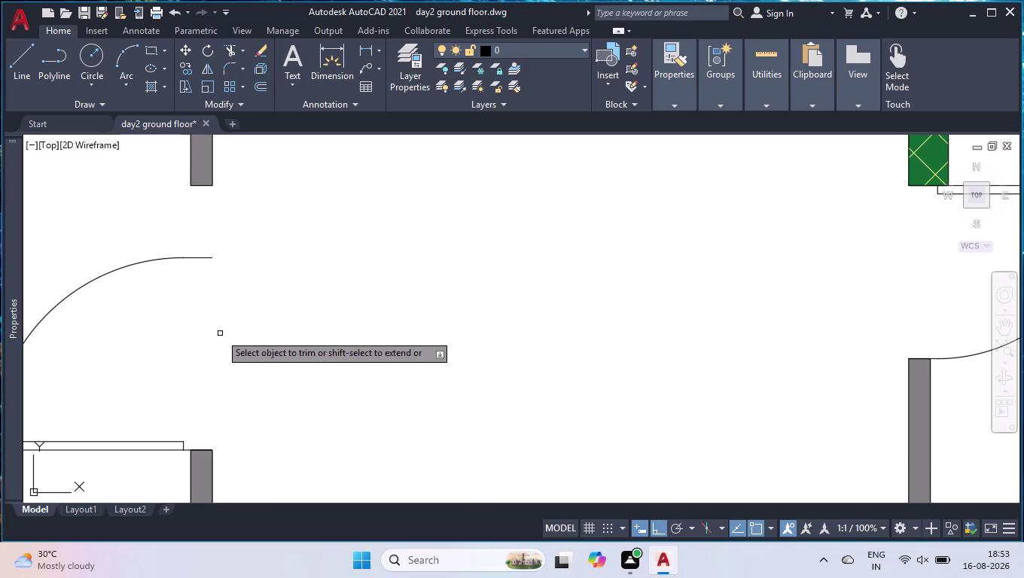
key(space)
Stretch the wall's bottom edge down to the door line and extend the side lines to it.
scroll(up, 3)
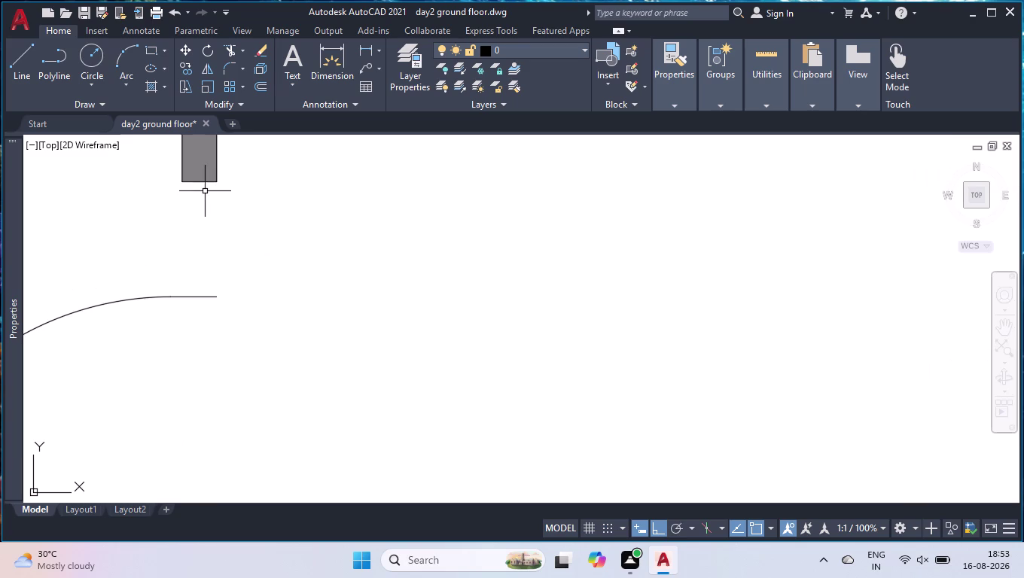
click(201, 183)
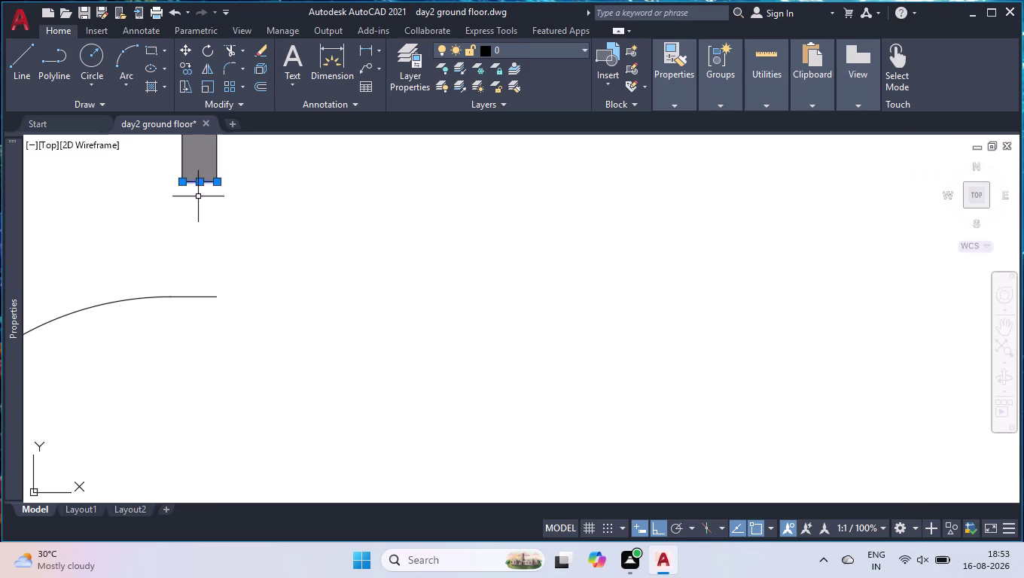
click(198, 181)
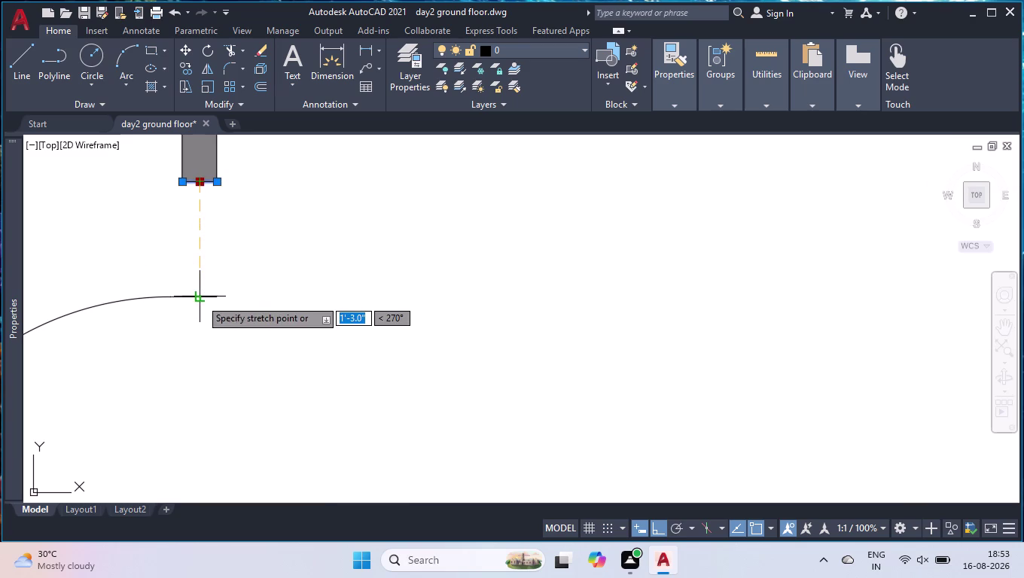
click(201, 299)
text(e)
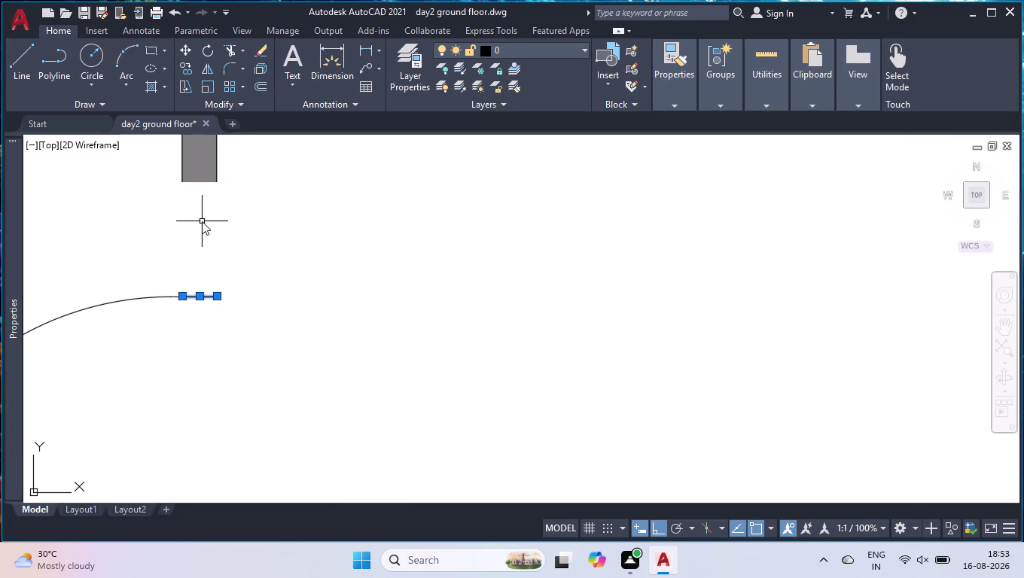
text(x)
key(Return)
click(247, 163)
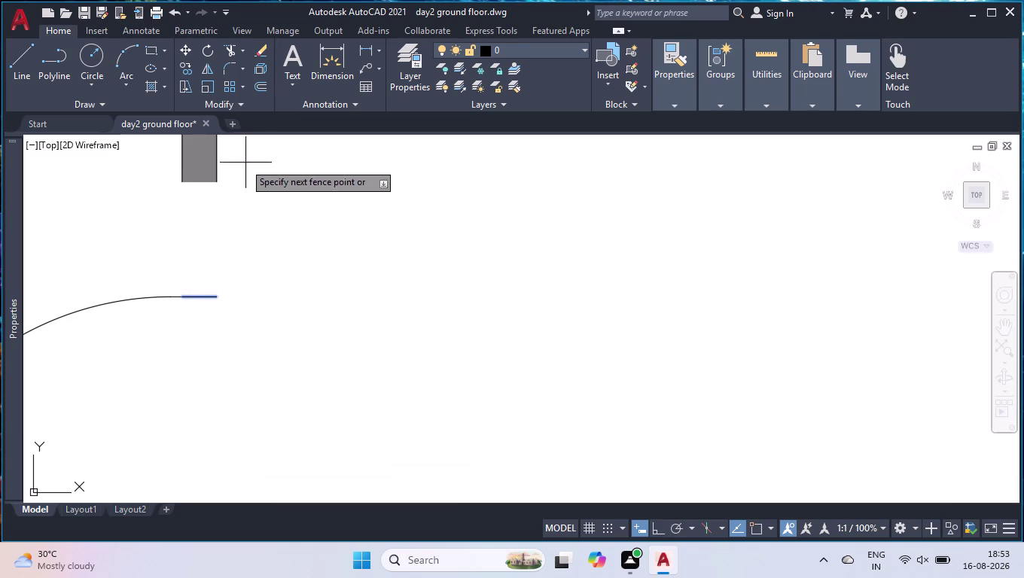
click(153, 158)
key(space)
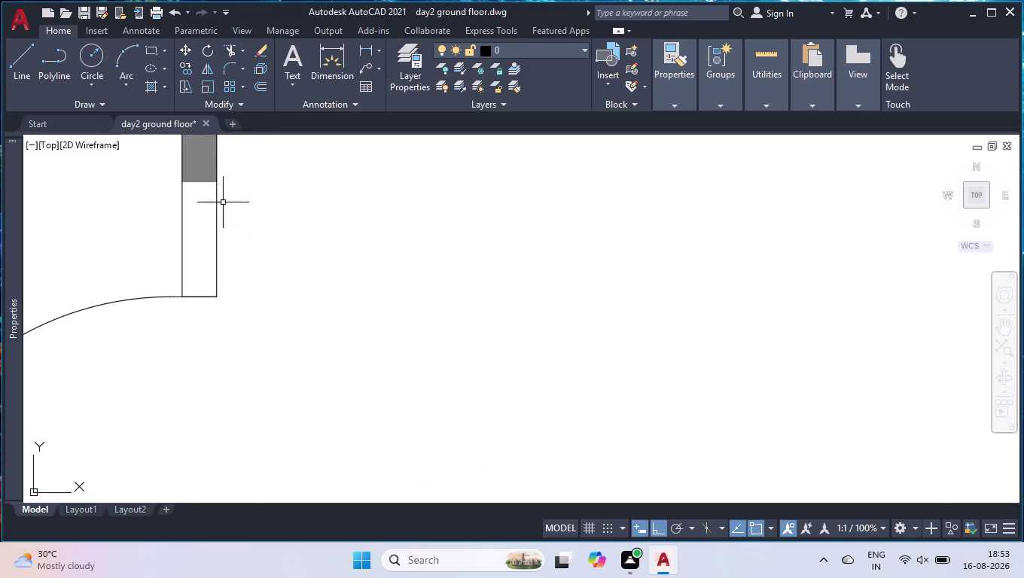
scroll(down, 3)
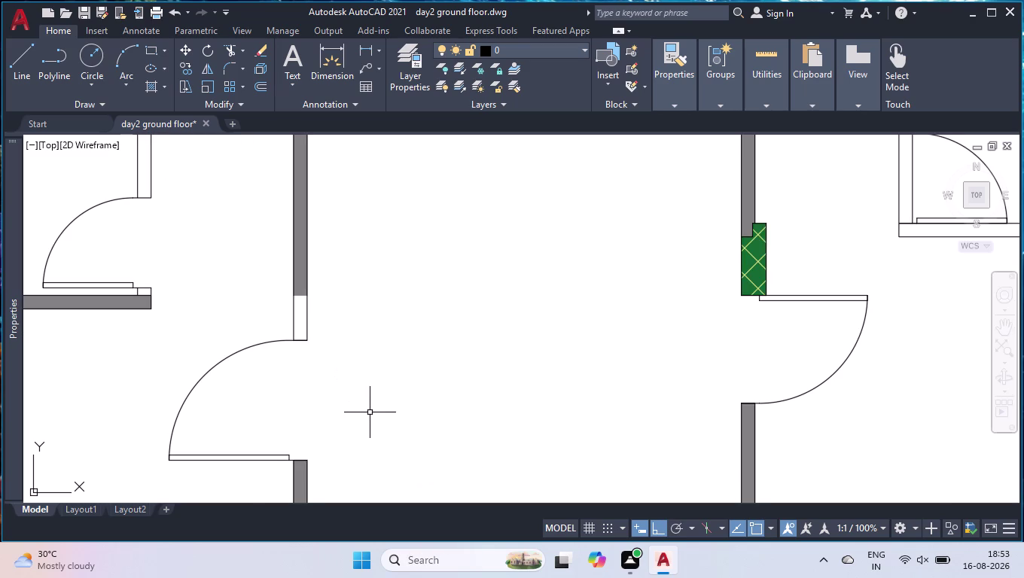
click(273, 455)
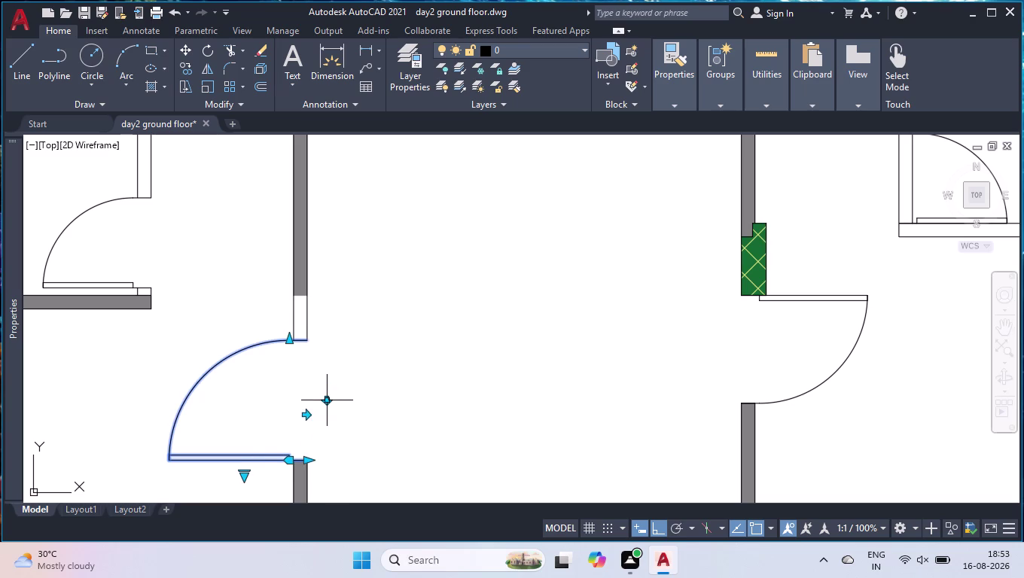
Flip the door so it swings the other way.
click(325, 400)
key(space)
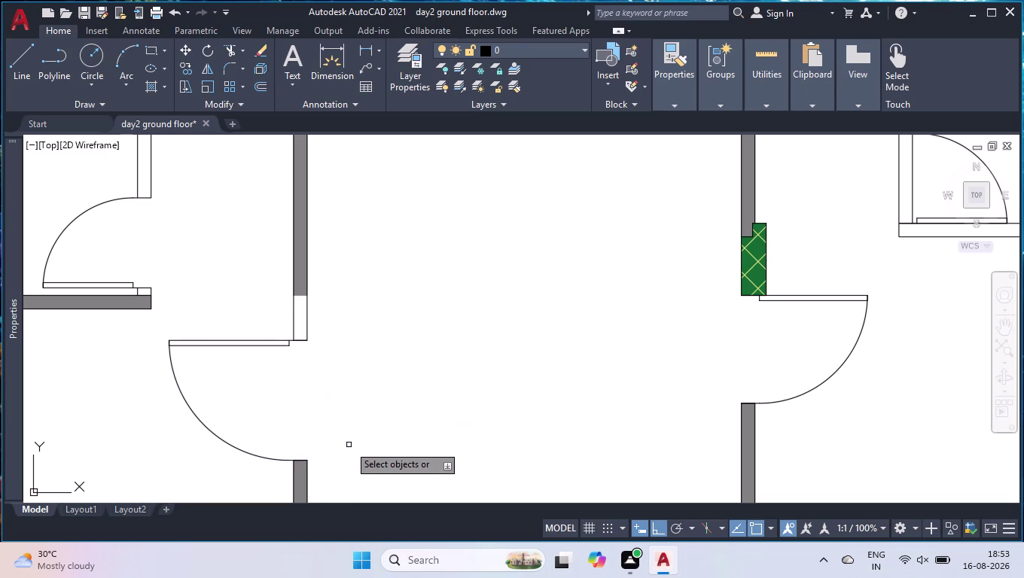
key(space)
key(space)
key(space)
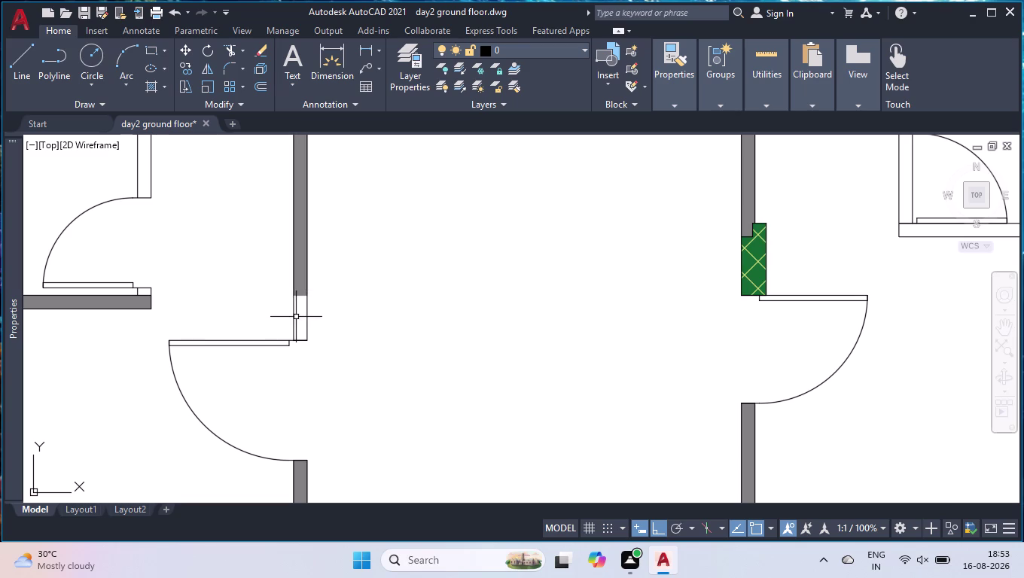
scroll(up, 3)
Draw a closing line between the wall fill's bottom-left and bottom-right corners.
key(l)
key(Return)
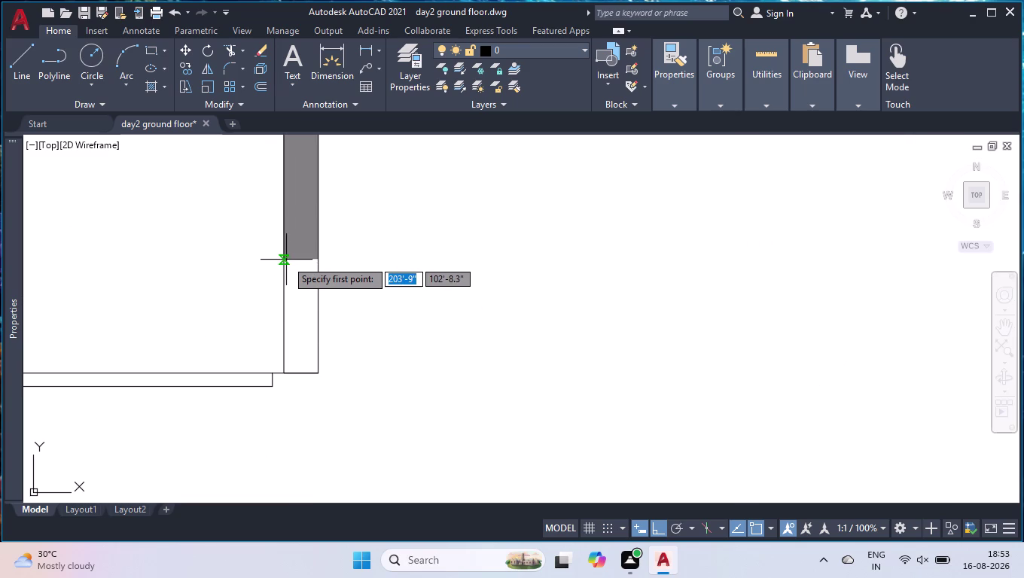
scroll(up, 3)
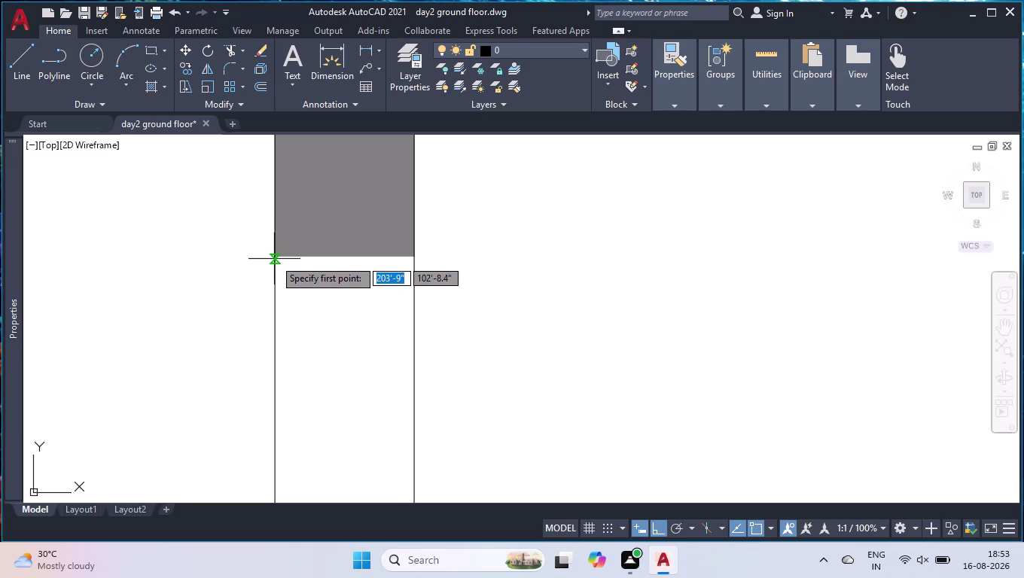
scroll(up, 3)
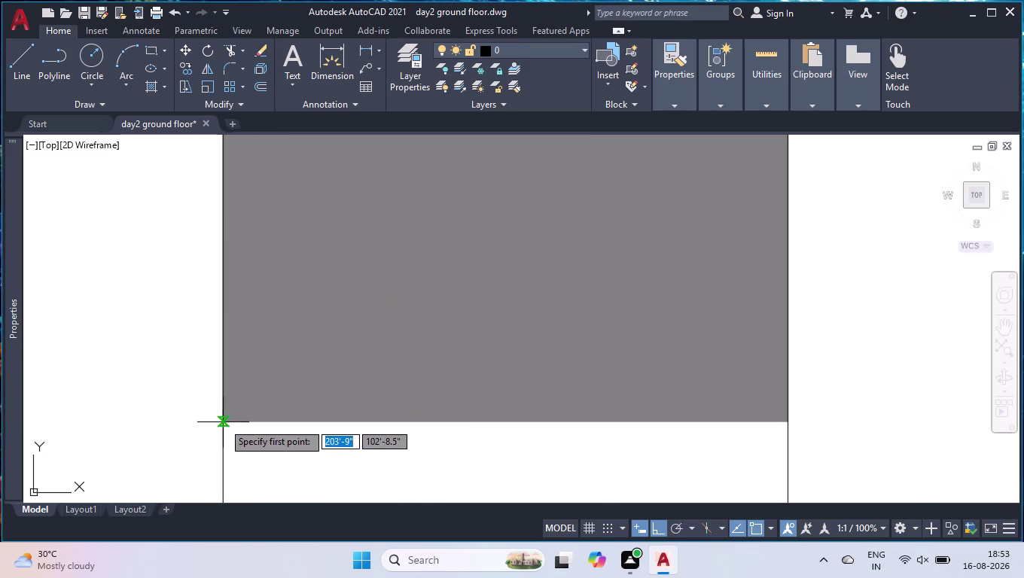
click(223, 422)
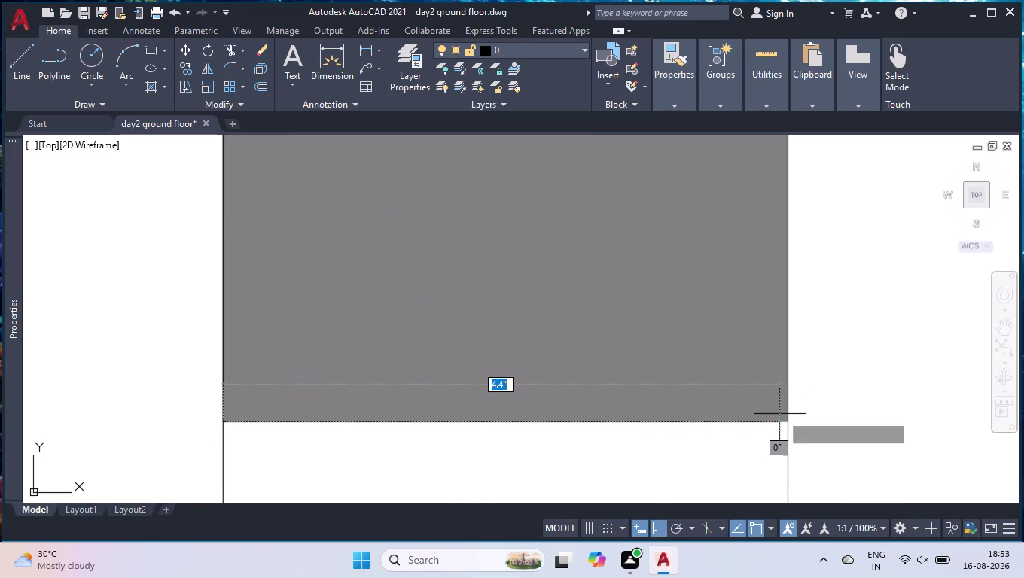
click(787, 423)
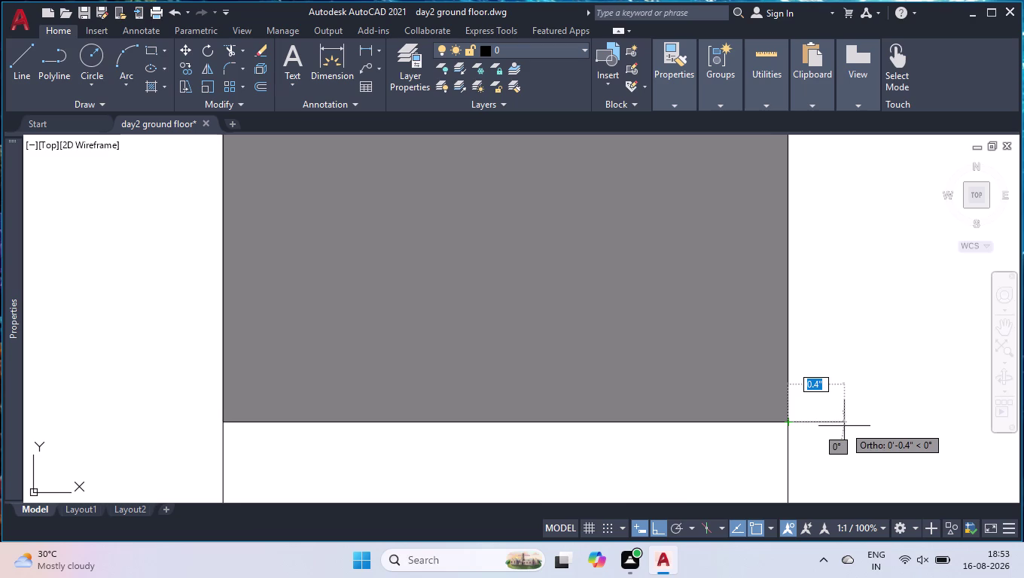
key(space)
scroll(down, 3)
scroll(down, 3)
scroll(down, 3)
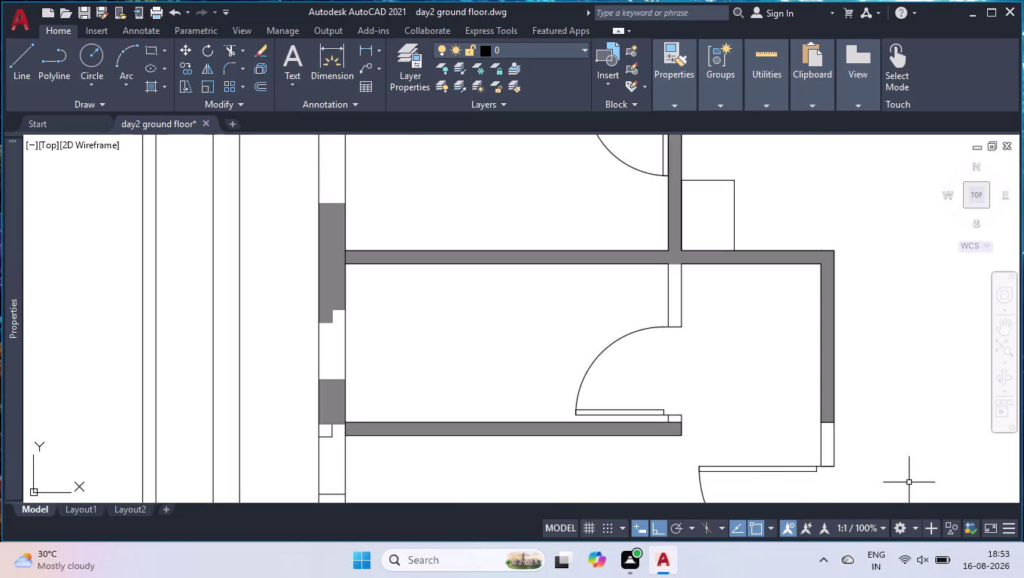
Draw 4.5-inch vertical and 4.5-inch horizontal line segments from the column edge.
scroll(up, 3)
scroll(up, 3)
scroll(down, 3)
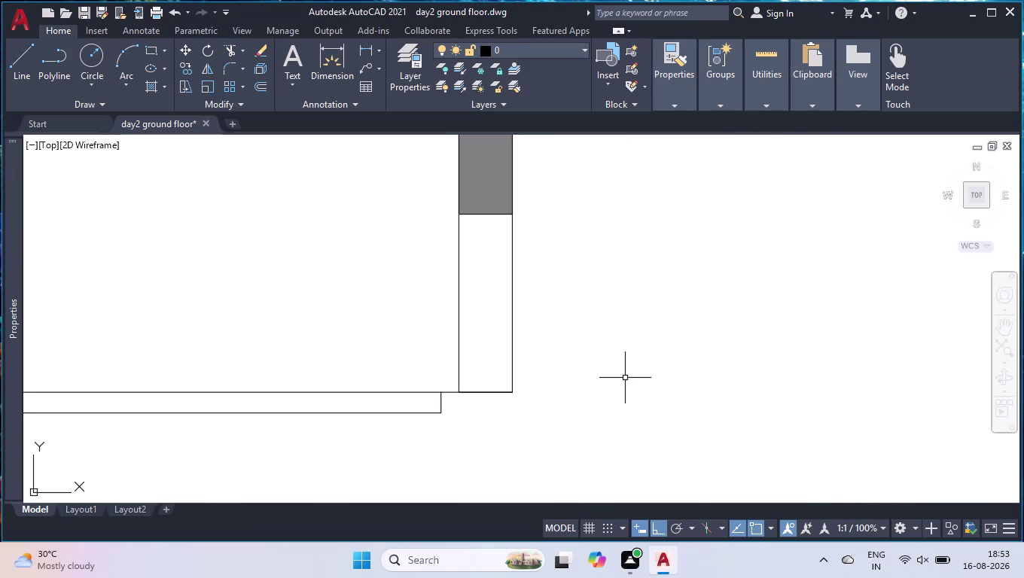
key(l)
key(Return)
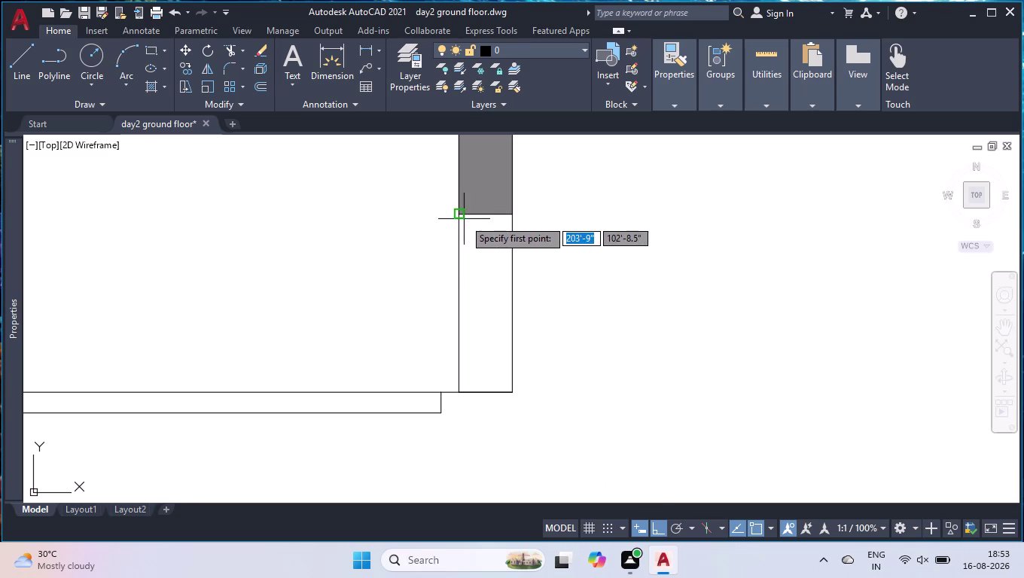
click(456, 213)
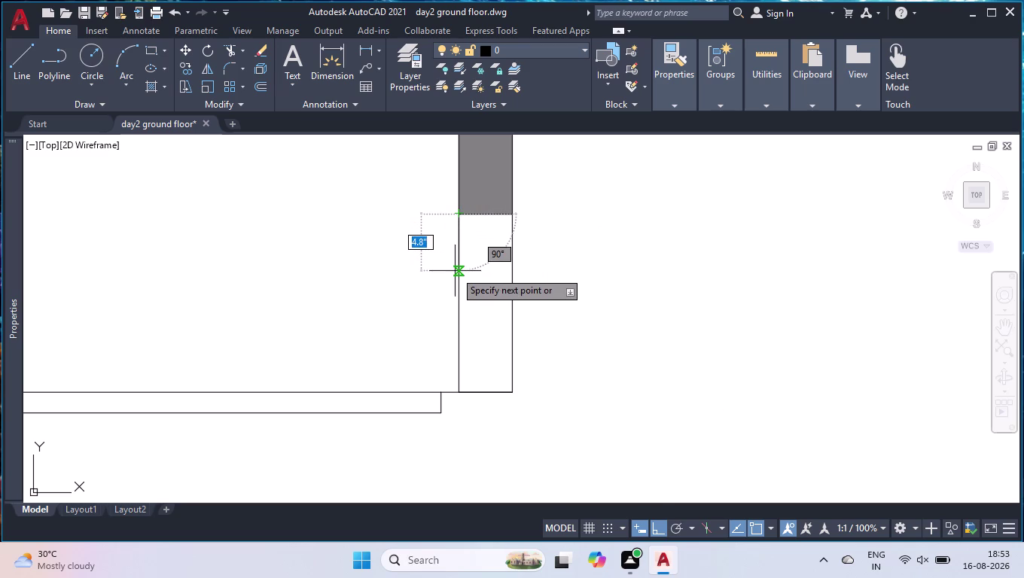
text(4.5")
key(Return)
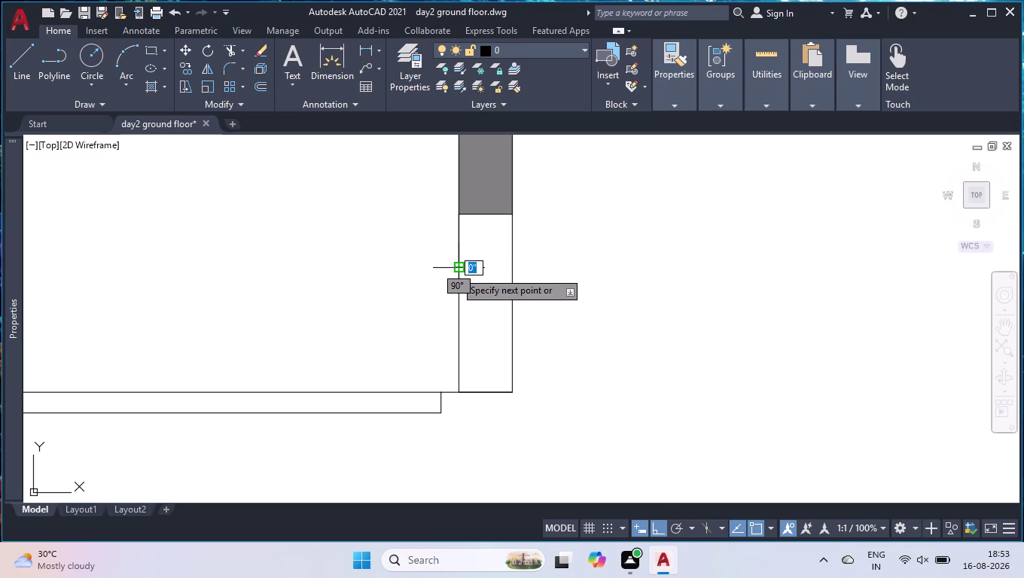
text(4)
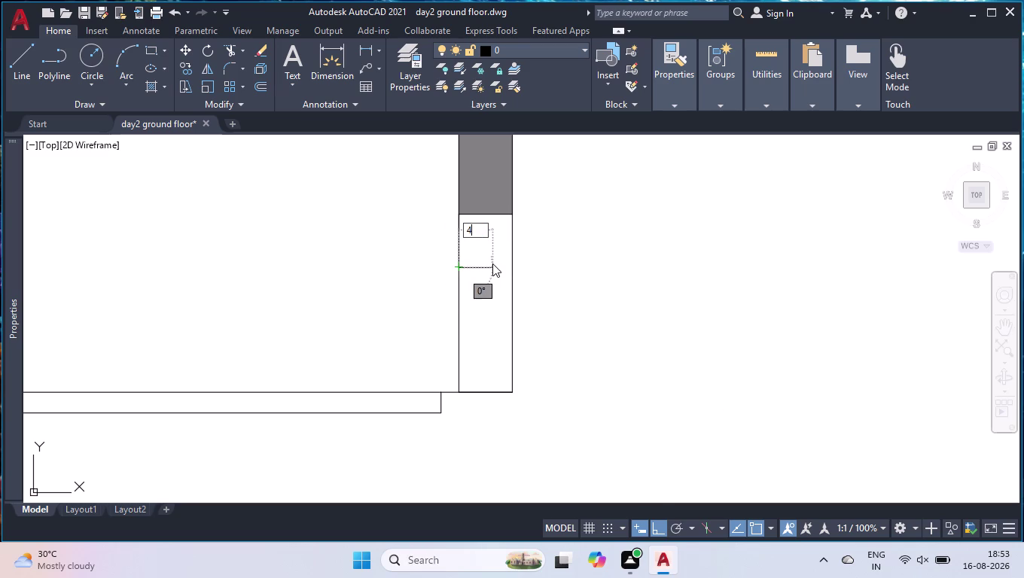
text(.5")
key(Return)
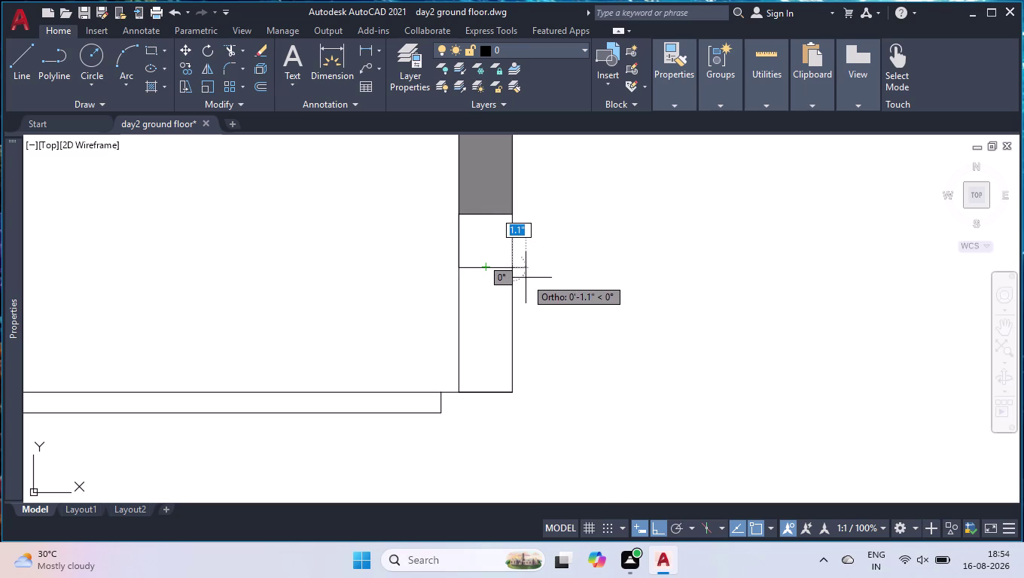
key(space)
Select the lines around the column junction and delete a stray segment.
drag(495, 246, 493, 254)
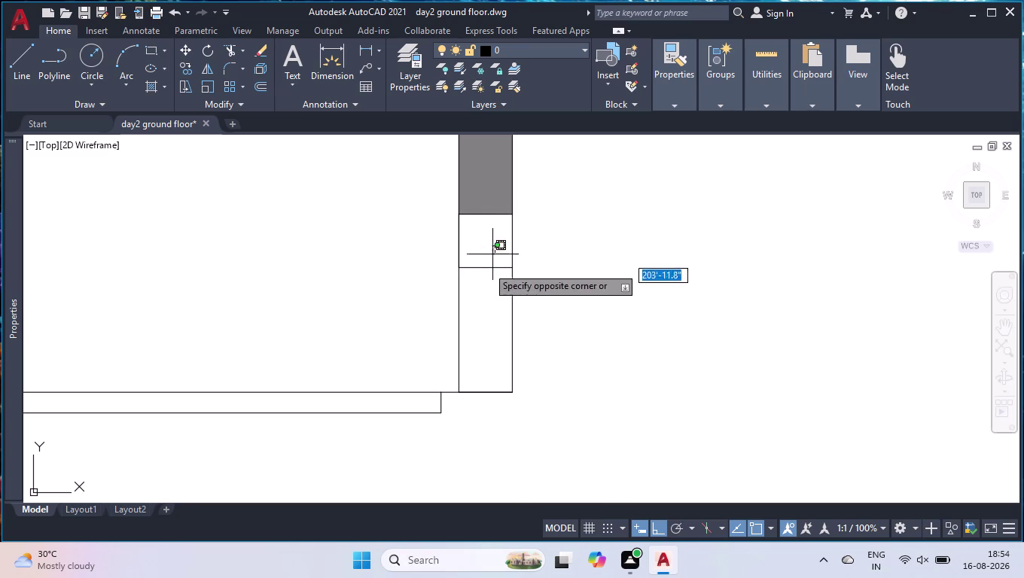
click(468, 293)
click(484, 258)
click(393, 246)
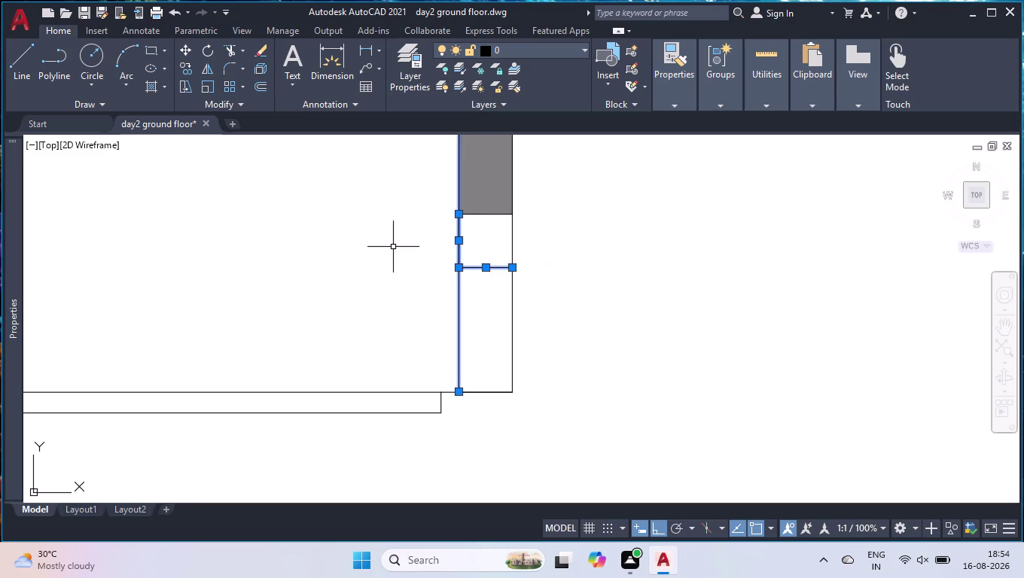
key(space)
key(space)
key(space)
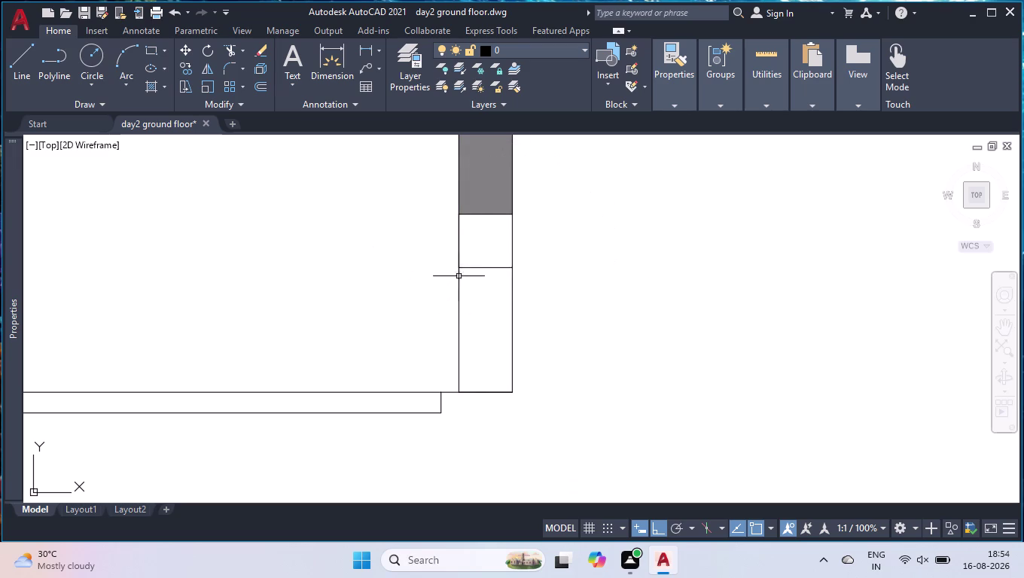
click(495, 266)
key(Delete)
Draw a line from the column's bottom-left corner, 4.5 inches left then 2 feet up.
key(l)
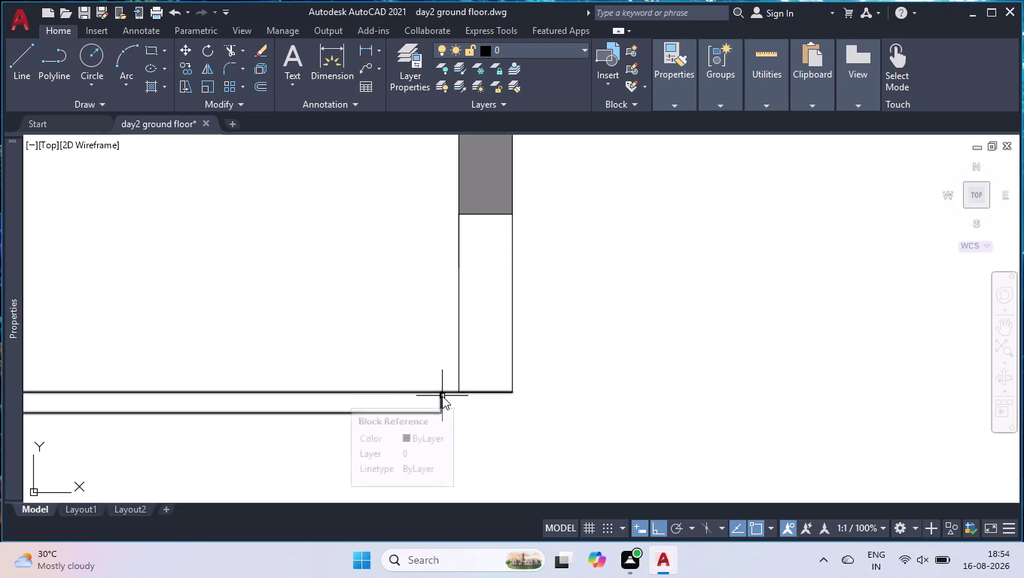
key(Return)
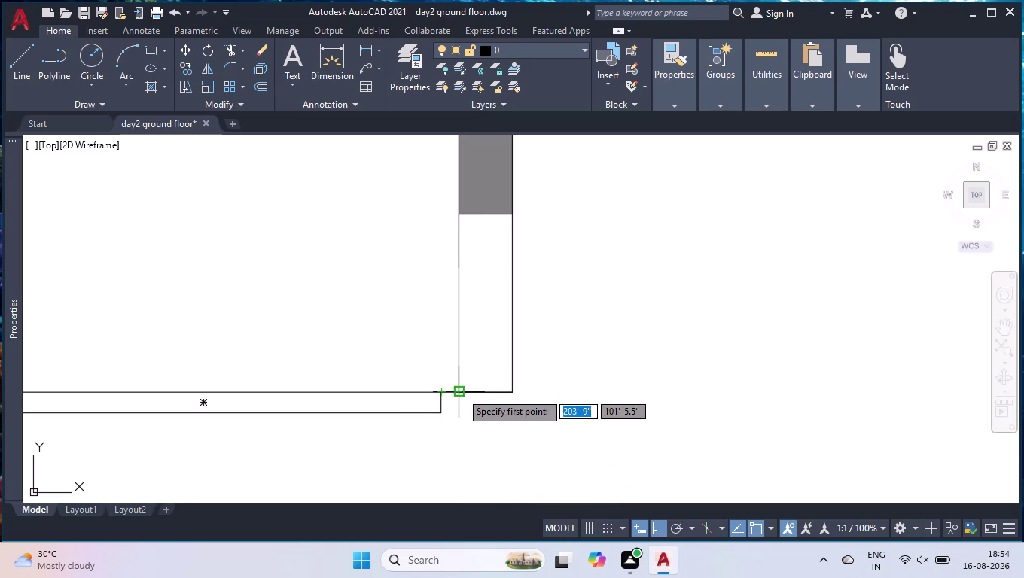
click(461, 392)
text(4.5)
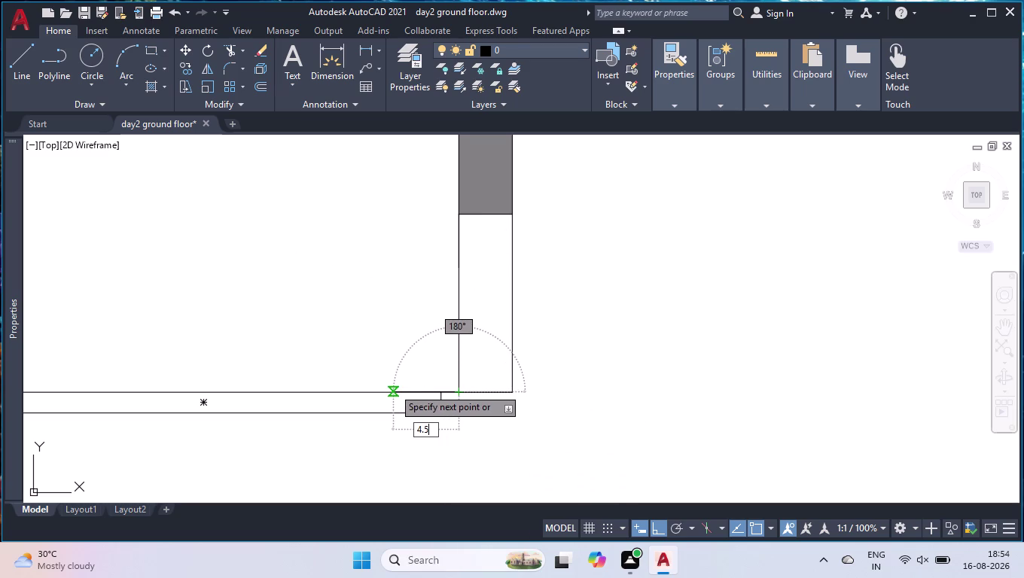
text(")
key(Return)
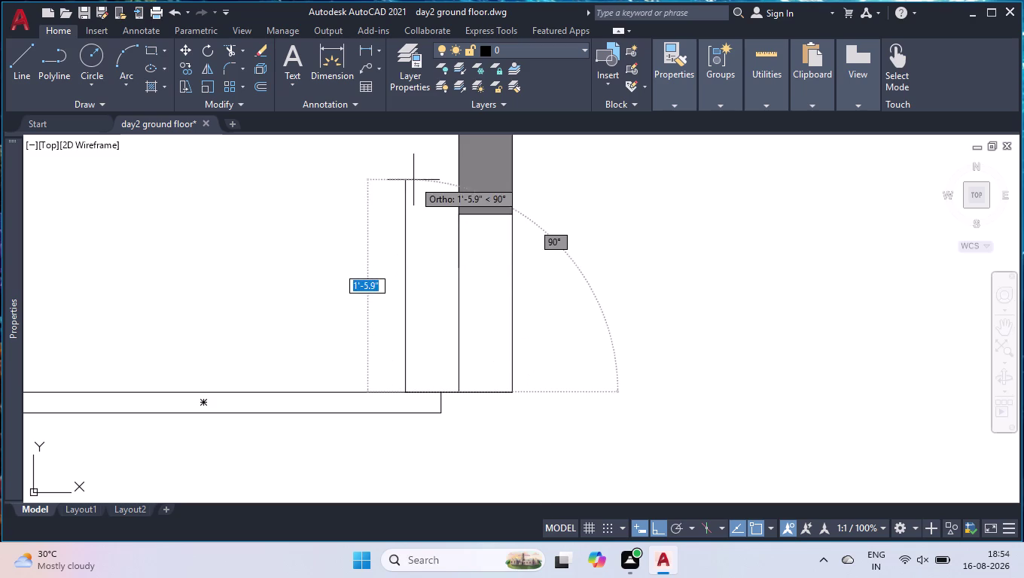
text(2')
key(Return)
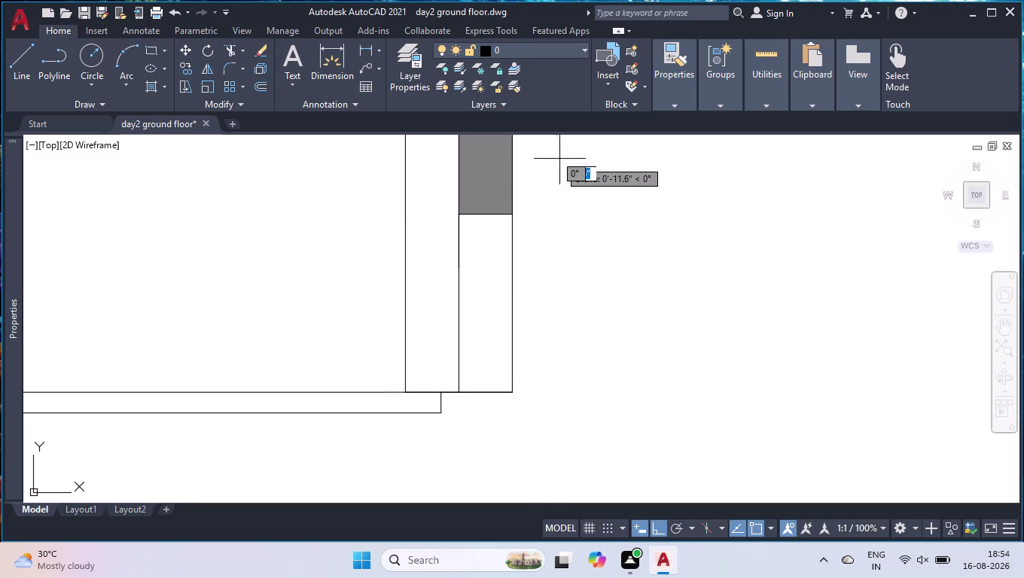
scroll(down, 3)
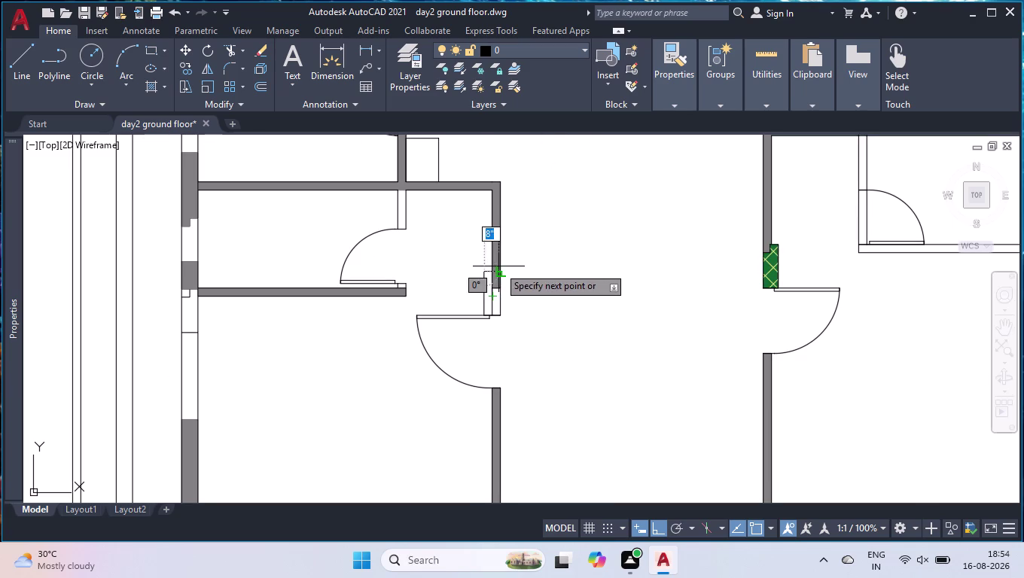
Draw a 4.5-inch line leftward from the corner below the gray wall.
scroll(up, 3)
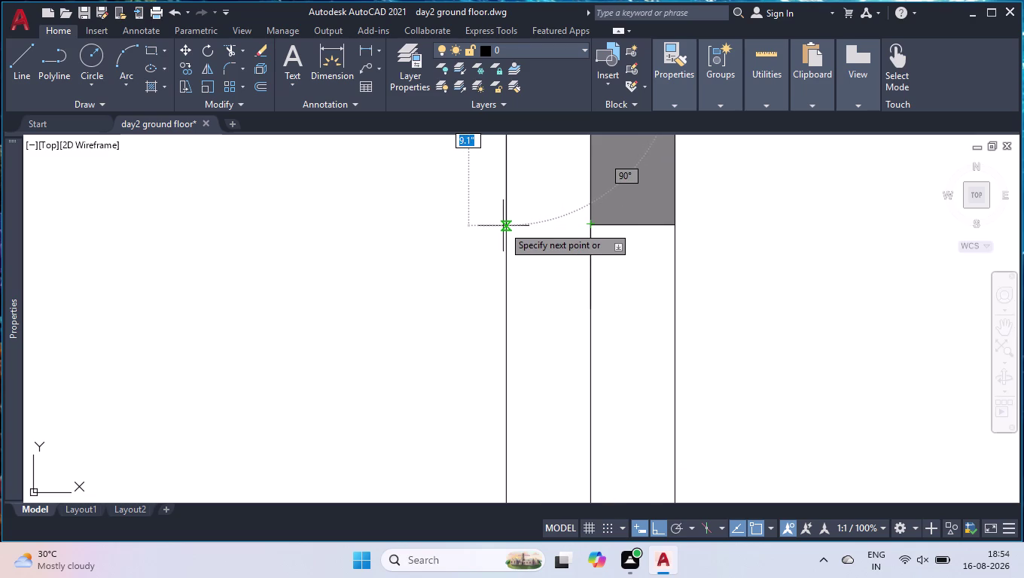
key(space)
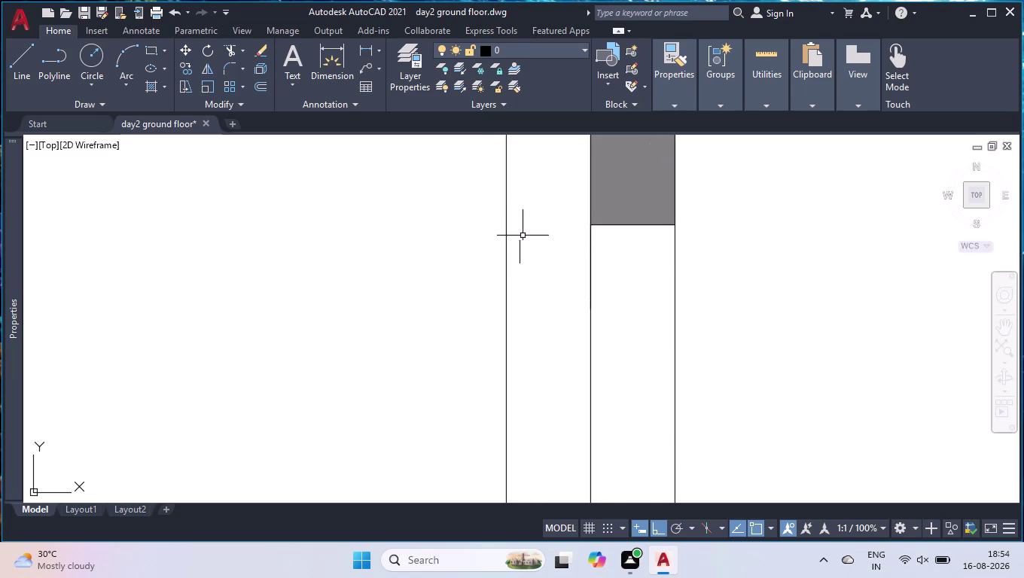
key(l)
key(Return)
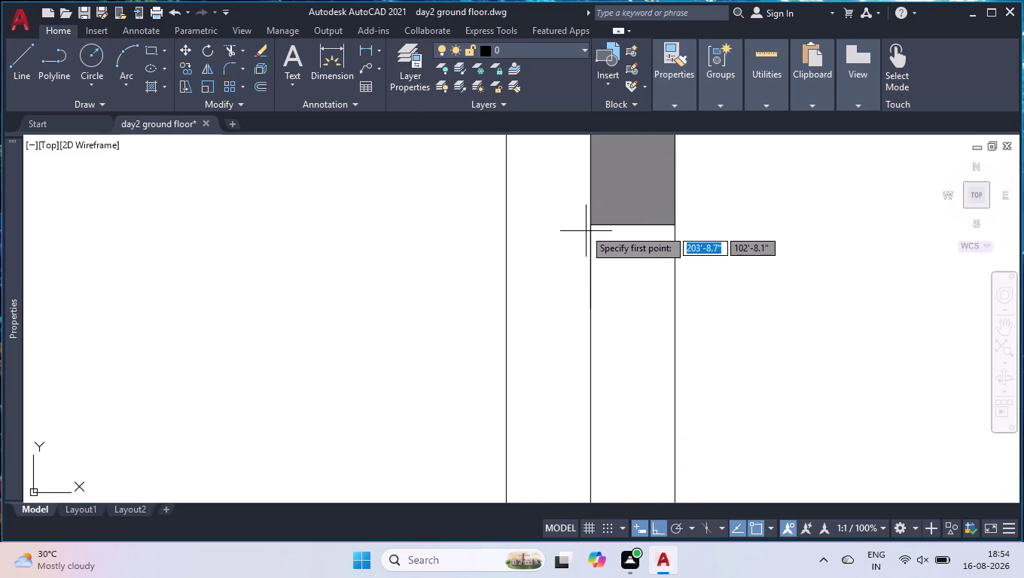
click(591, 225)
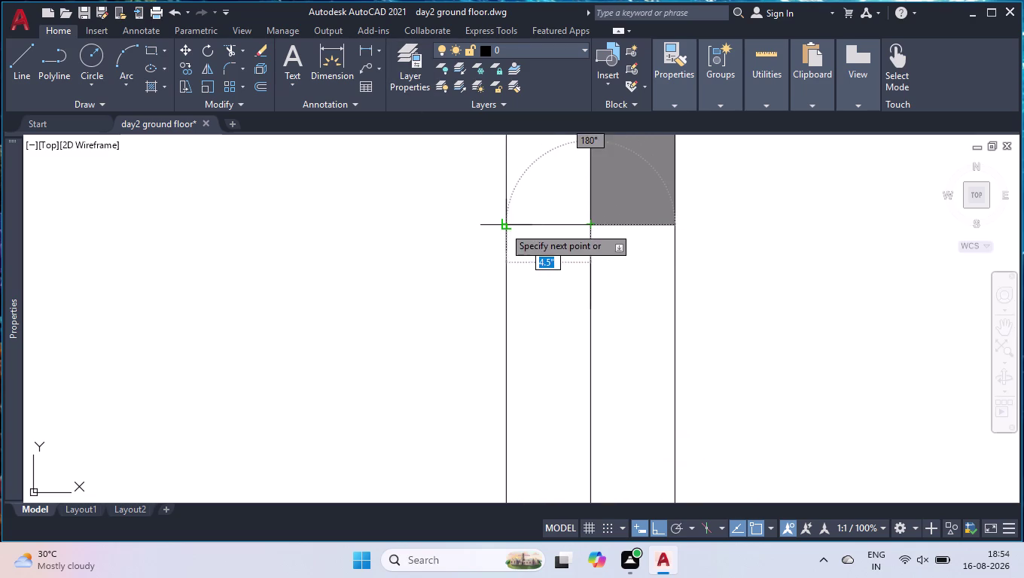
click(505, 228)
key(space)
Fence-trim the leftover line segments beside the column.
text(t)
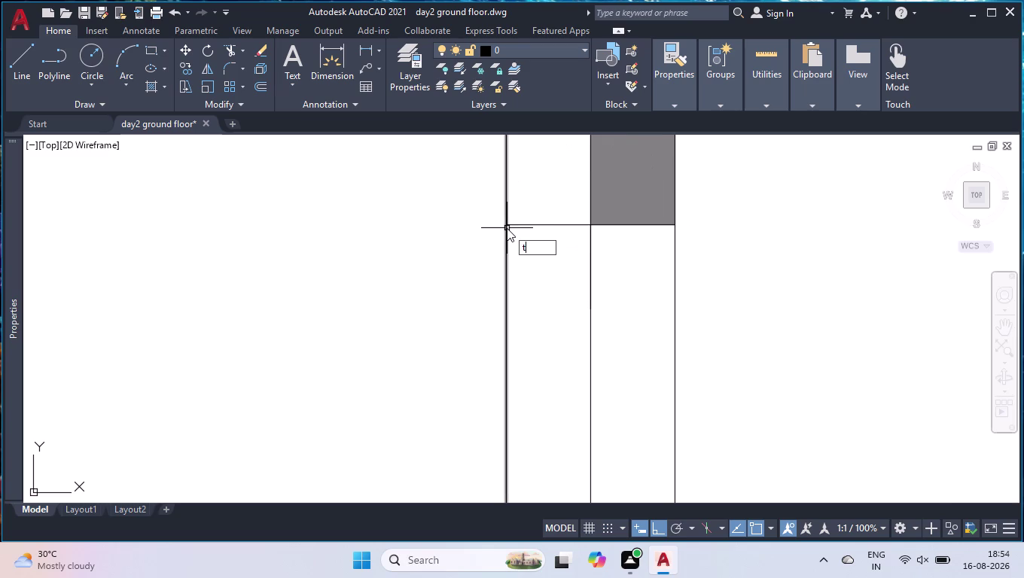
text(r)
key(Return)
click(520, 199)
click(395, 215)
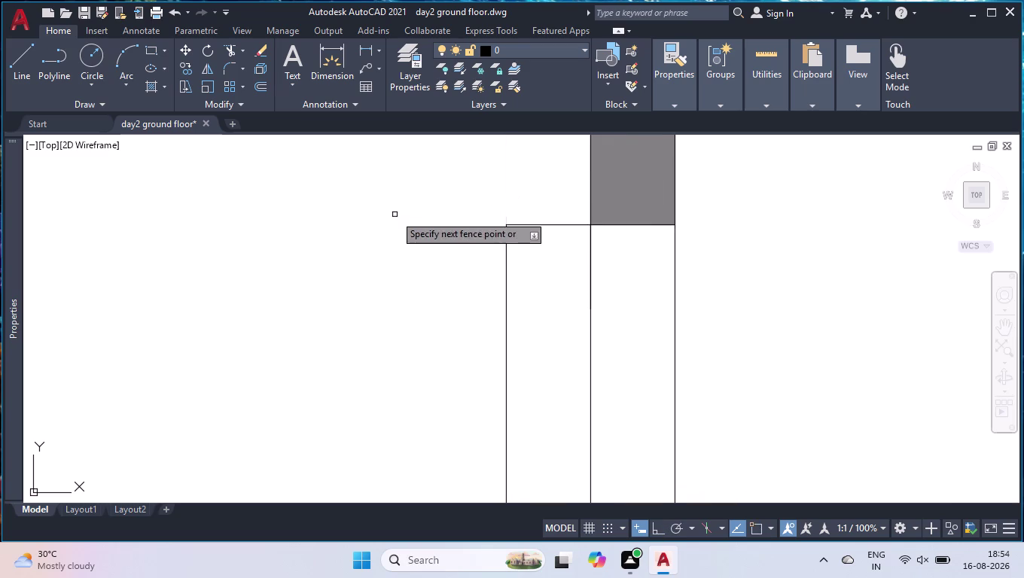
key(space)
scroll(down, 3)
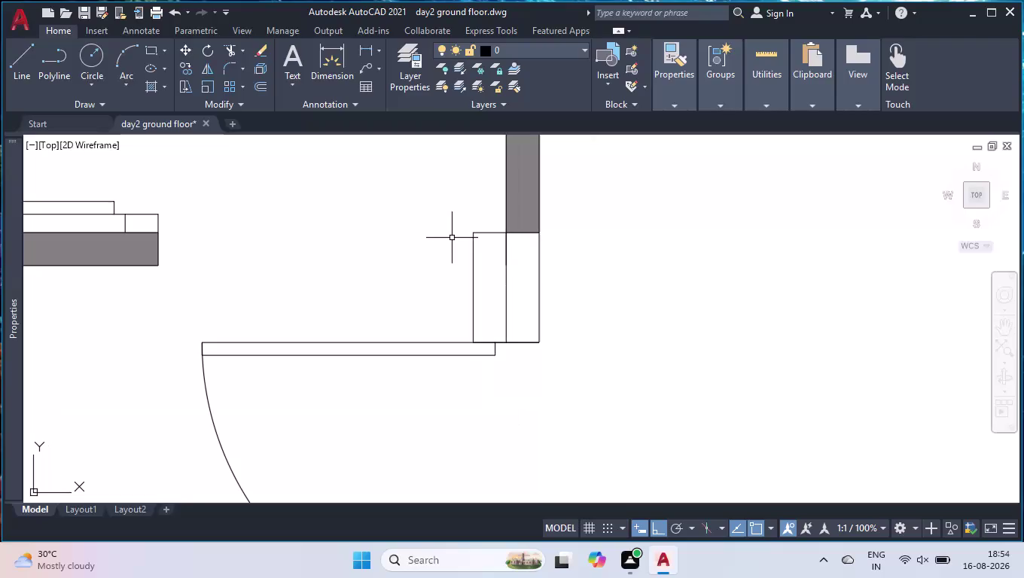
scroll(up, 3)
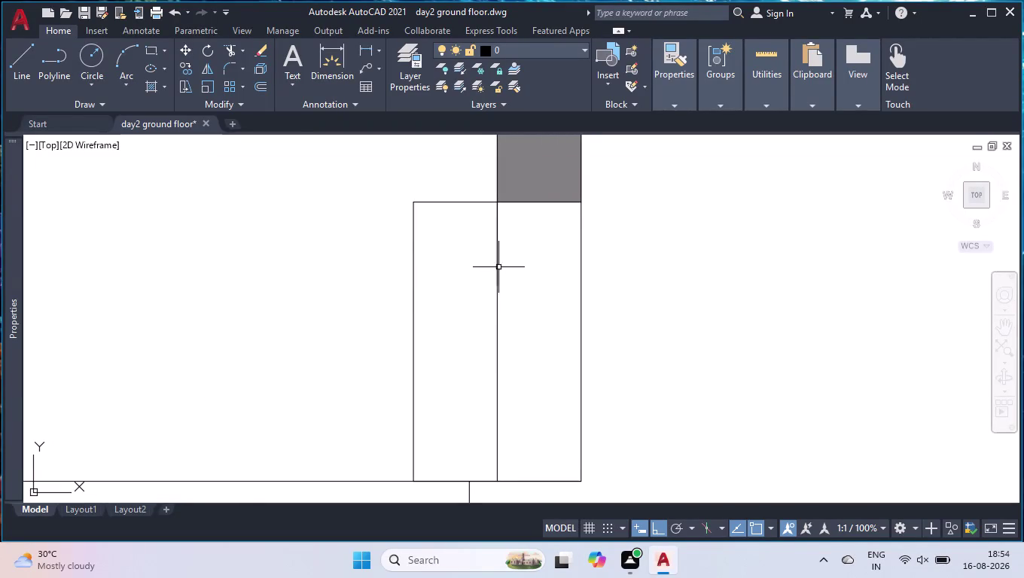
Delete the stray column-edge segment and draw a 4.5-inch downward line to the outer wall.
click(496, 265)
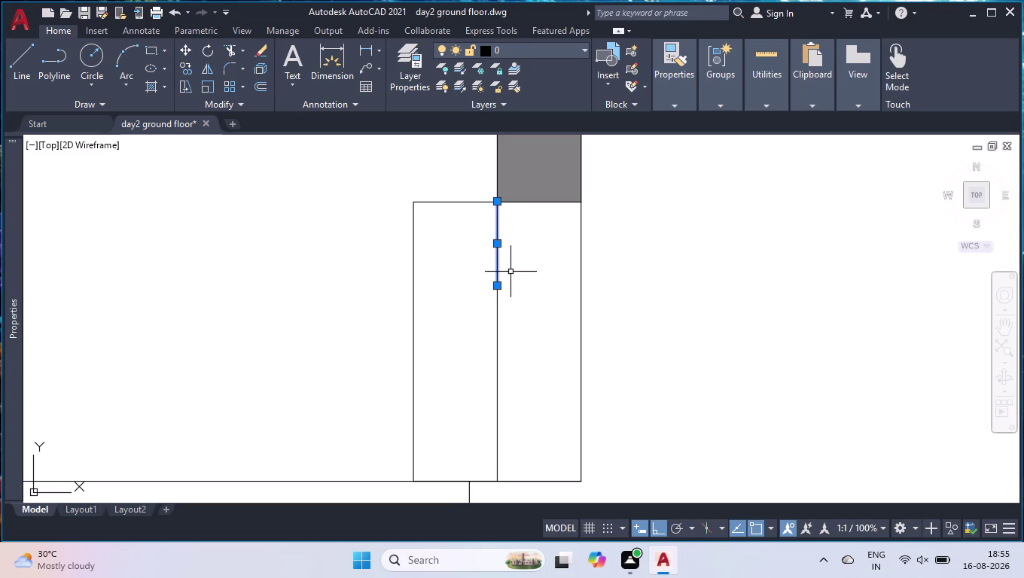
key(Delete)
key(l)
key(Return)
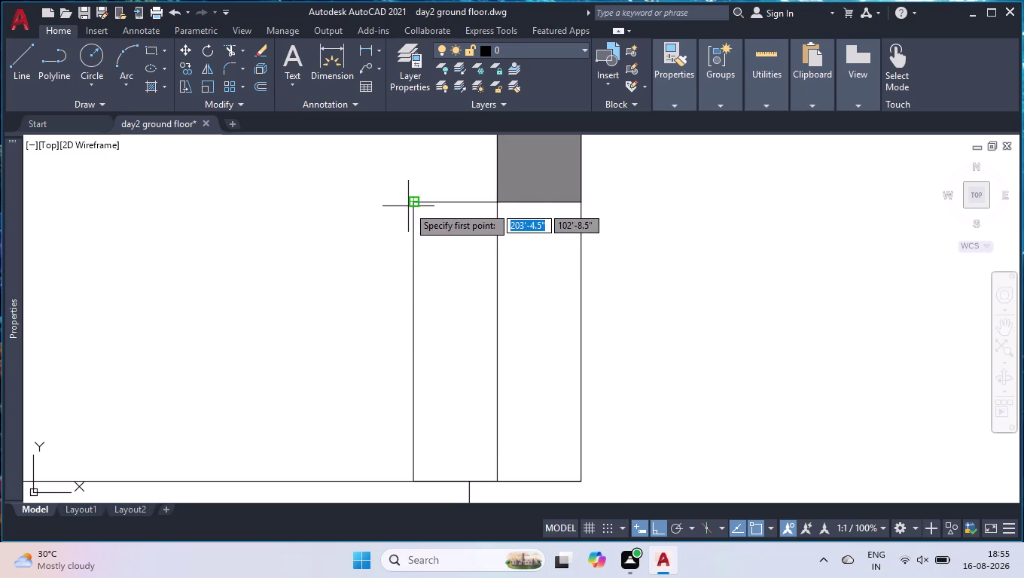
click(499, 204)
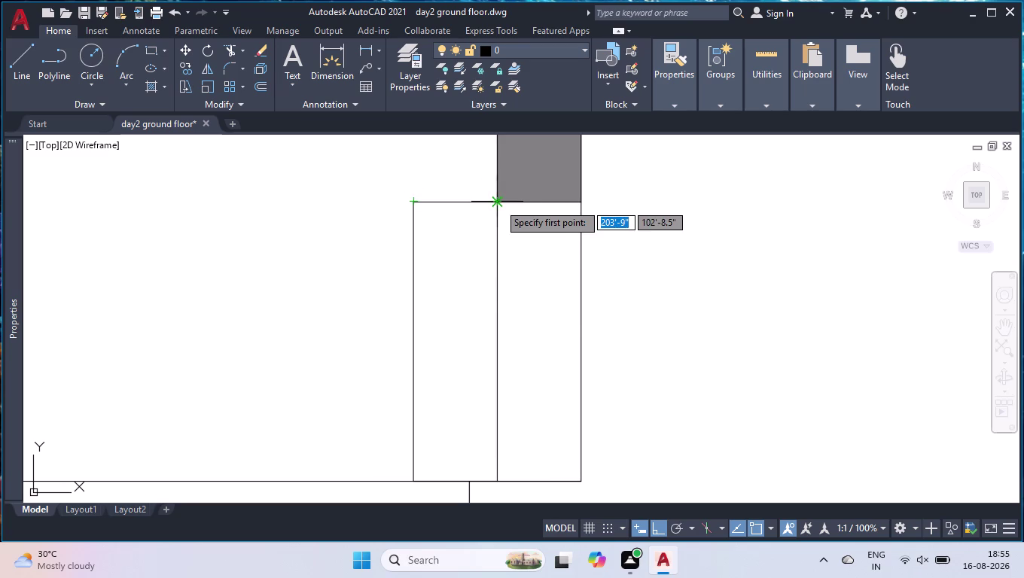
text(4.)
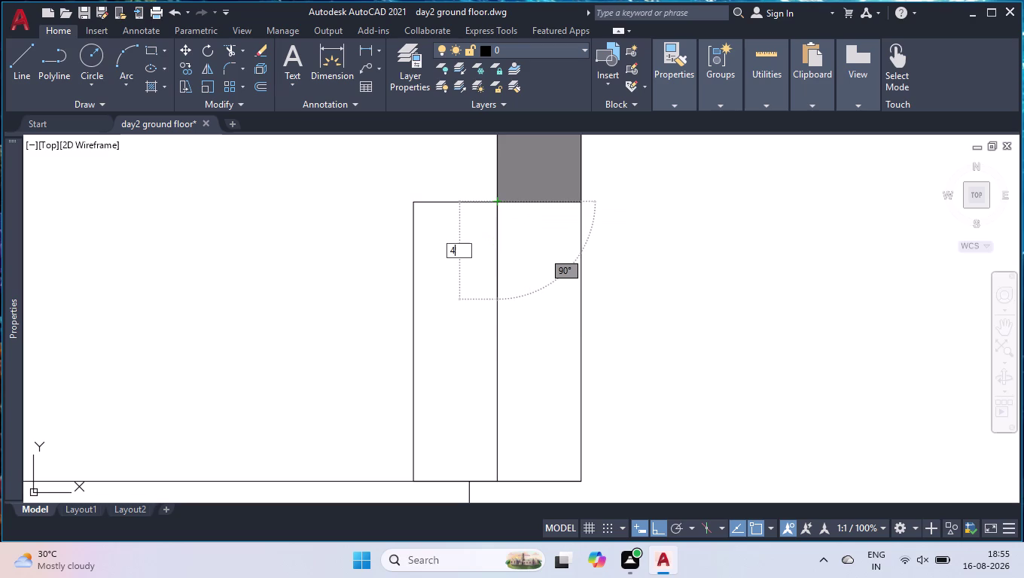
text(5")
key(Return)
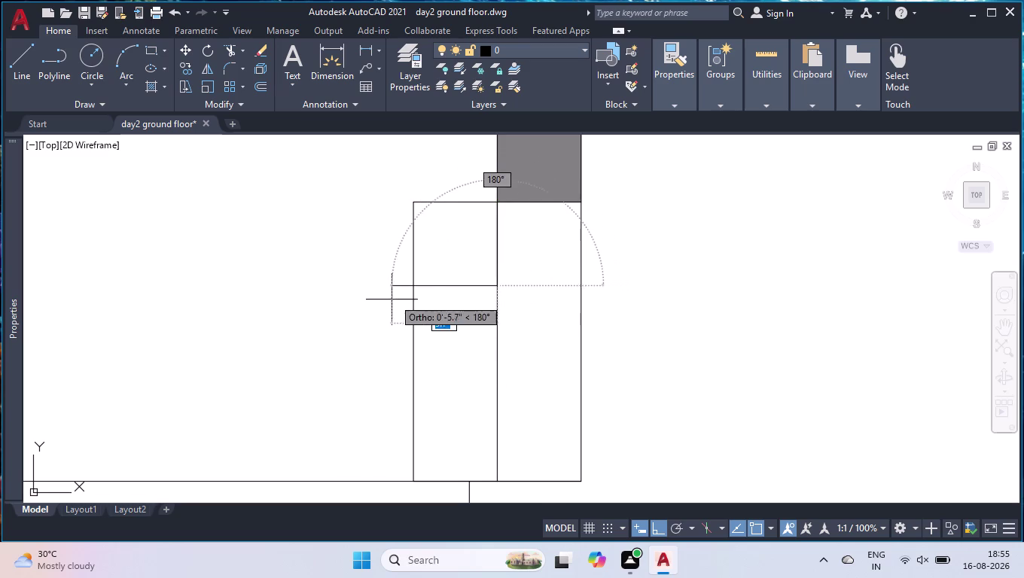
click(413, 286)
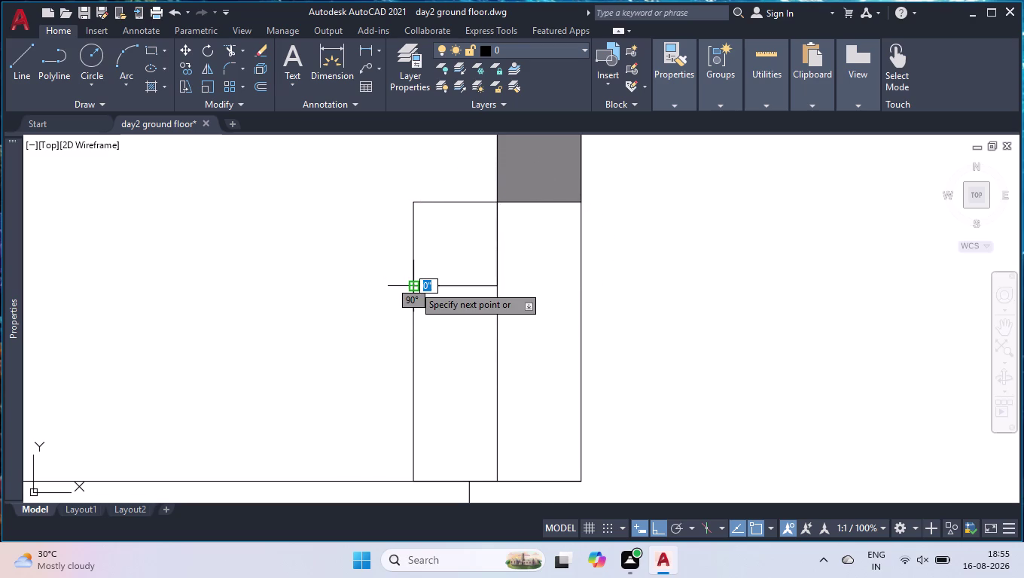
key(space)
Trim the two overshooting line segments.
text(tr)
key(Return)
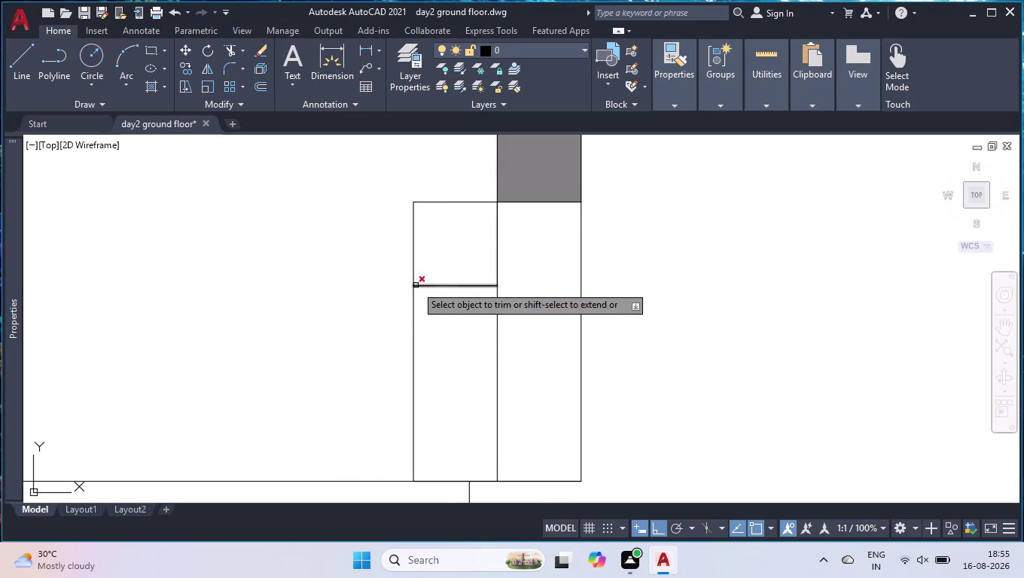
click(479, 364)
click(514, 343)
key(space)
scroll(down, 3)
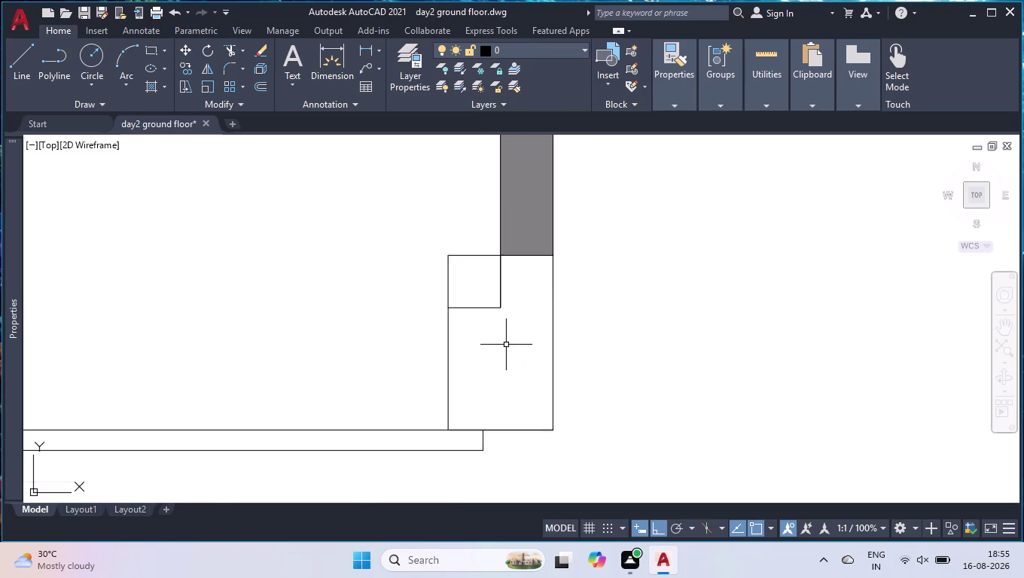
scroll(down, 3)
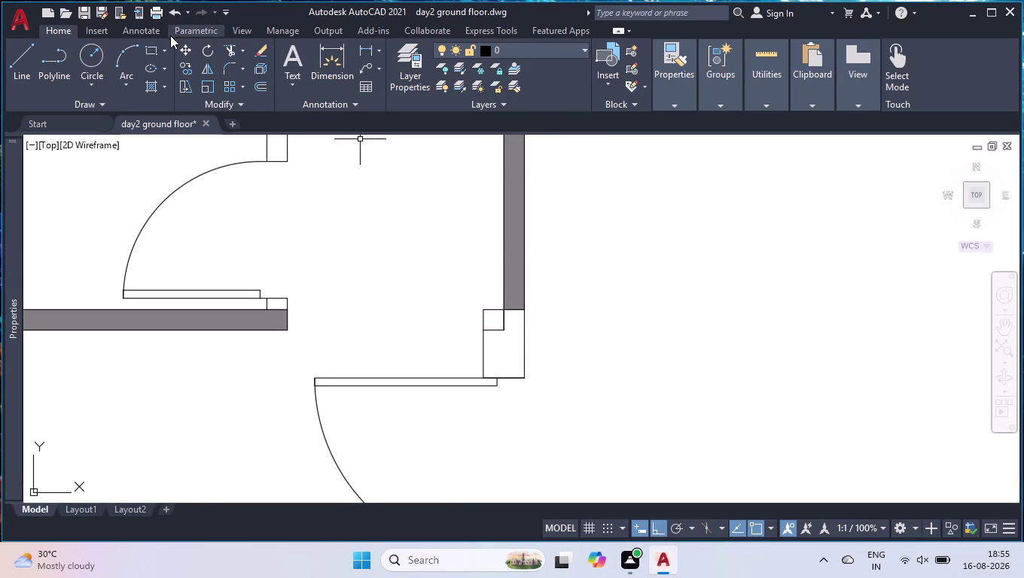
scroll(up, 3)
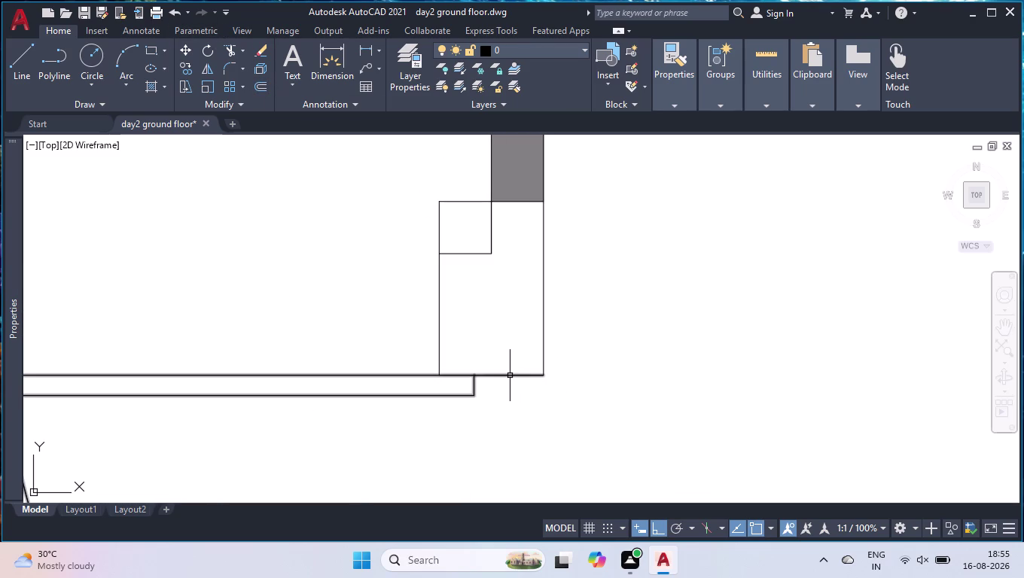
scroll(up, 3)
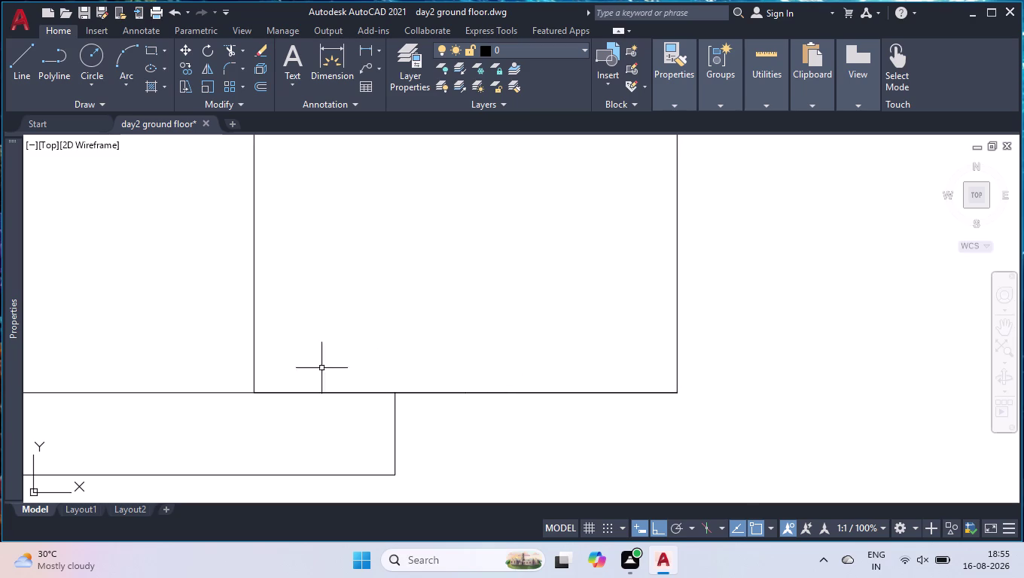
Delete a leftover line and start the yellow crosshatch for the junction.
click(266, 392)
key(Delete)
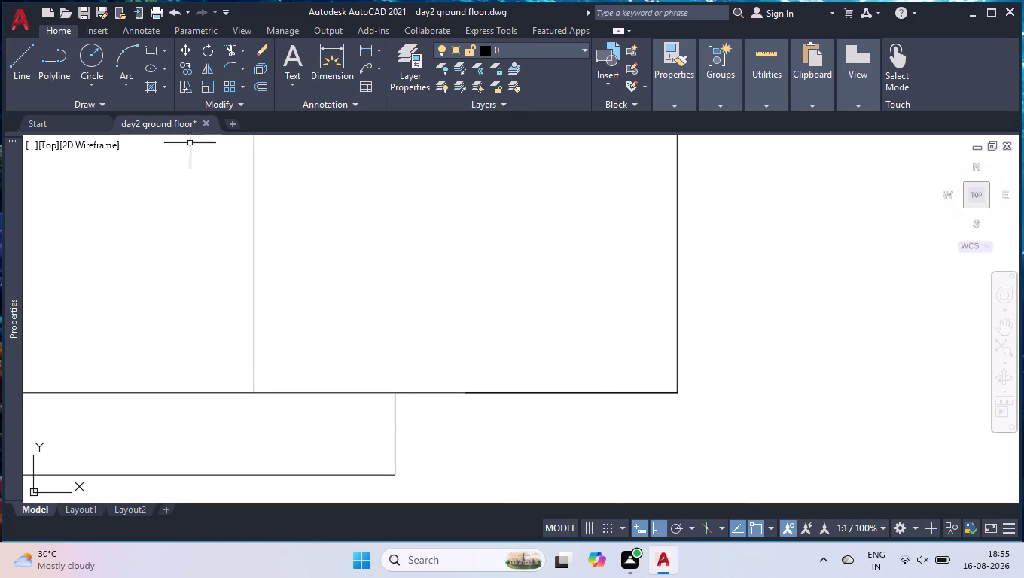
click(154, 88)
scroll(down, 3)
scroll(down, 3)
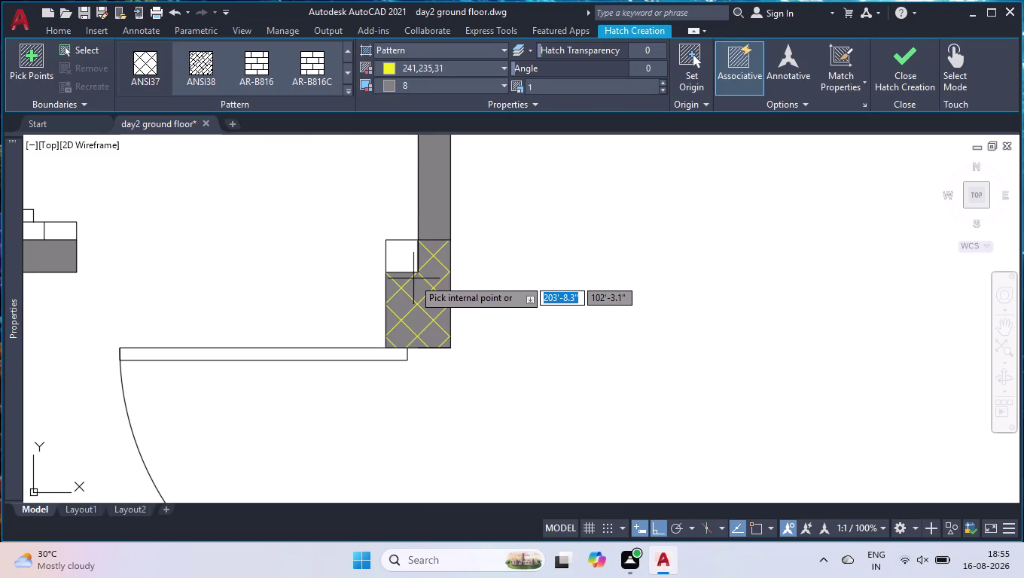
Set the crosshatch background to dark green (19,103,52) and apply it to the junction.
click(407, 82)
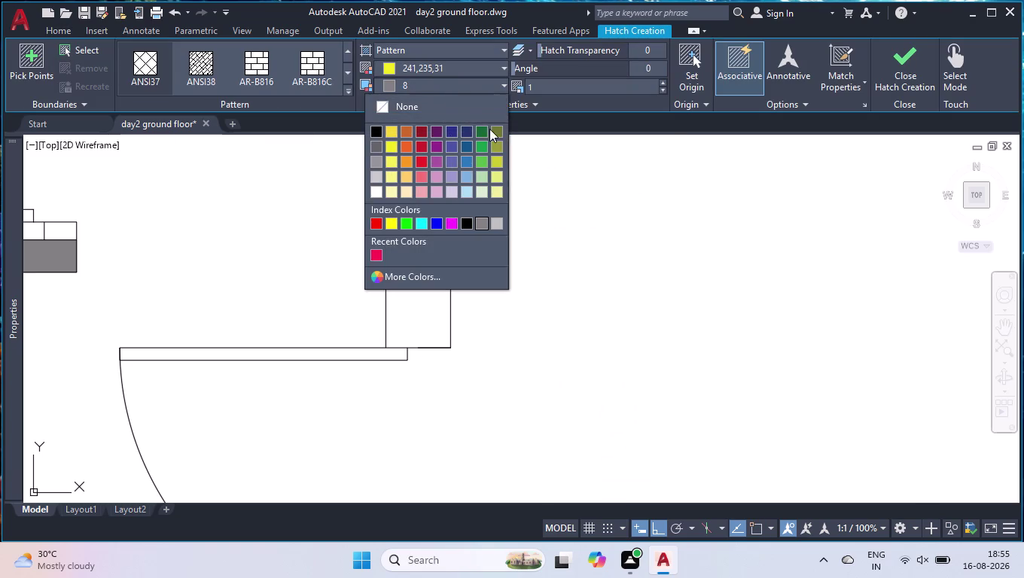
click(479, 129)
click(435, 313)
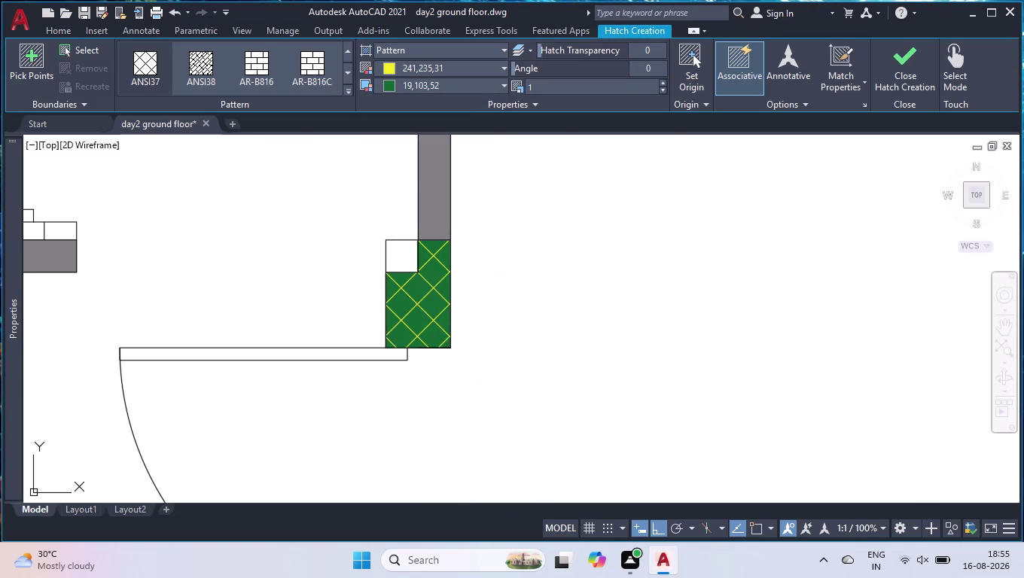
key(Return)
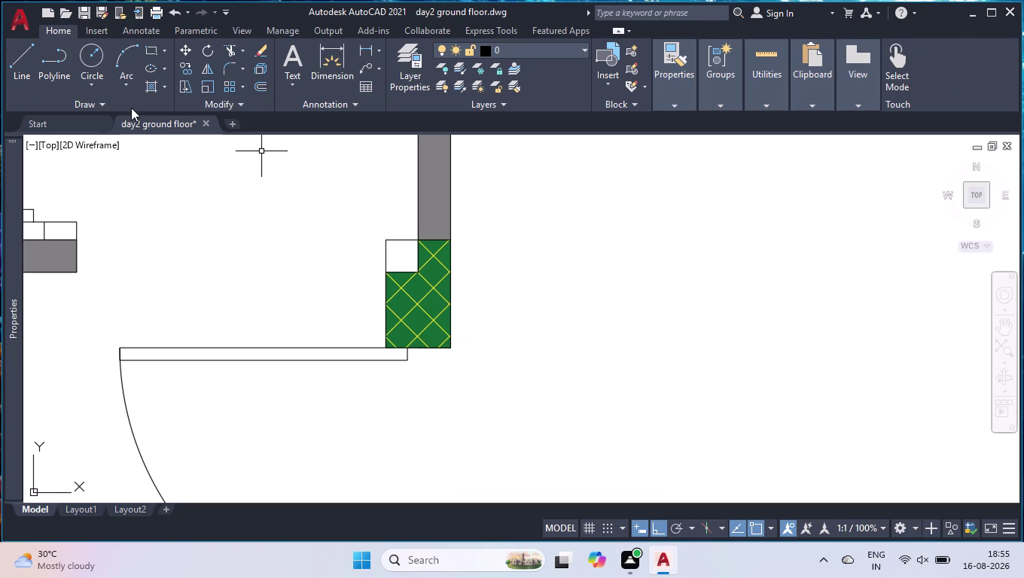
click(149, 84)
Set the hatch to SOLID in gray (color 8) and fill the wall square above the green junction.
scroll(up, 3)
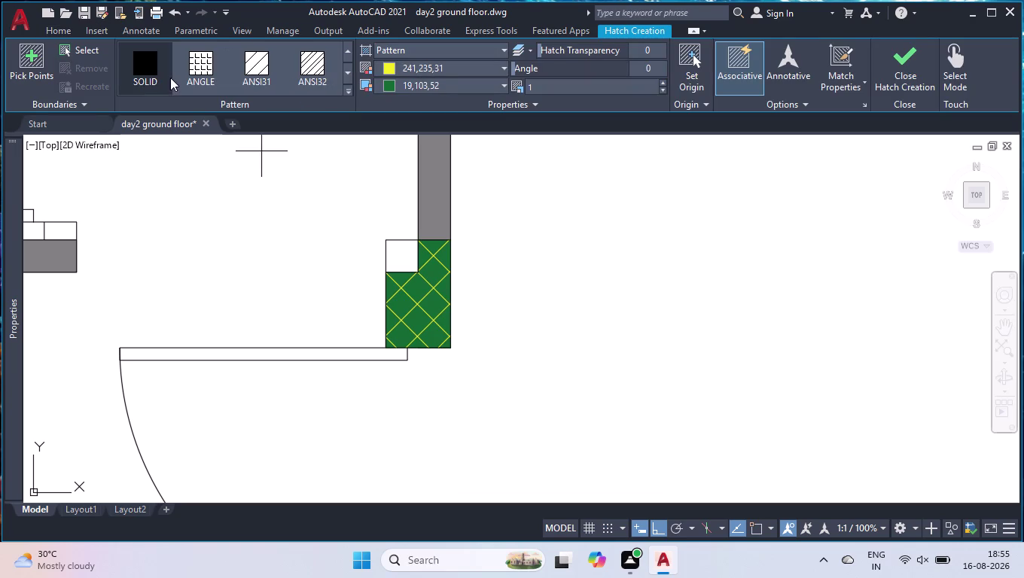
click(153, 69)
click(468, 64)
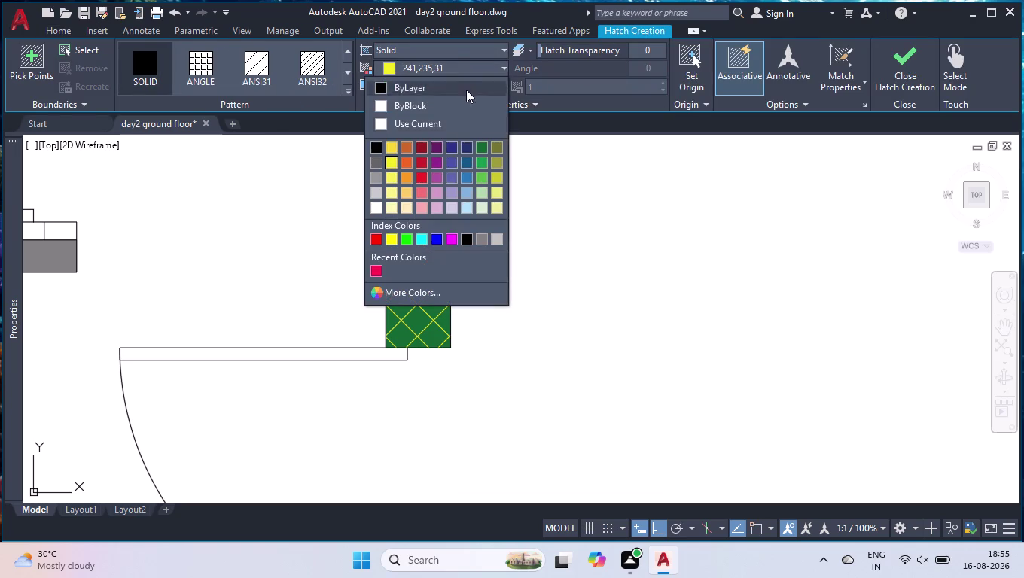
click(482, 245)
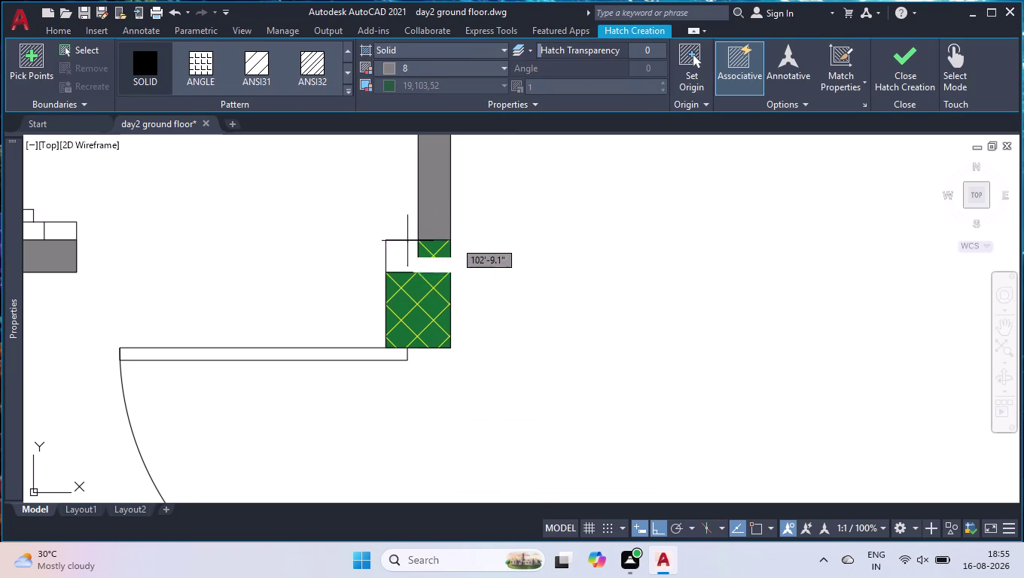
click(397, 255)
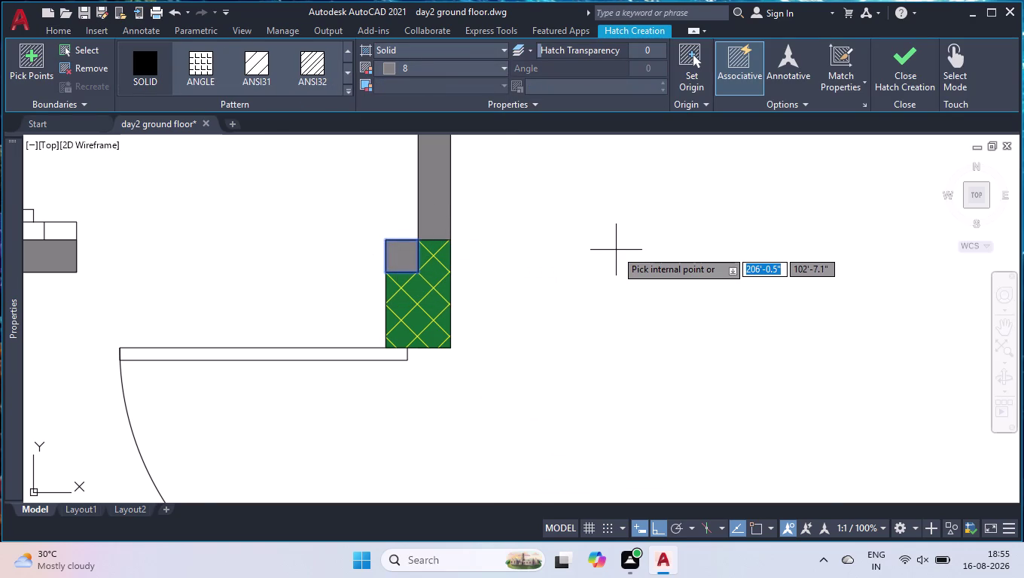
Fill more hollow walls gray: the long horizontal wall, a right-wall piece, and the short vertical wall between rooms.
scroll(down, 3)
scroll(down, 3)
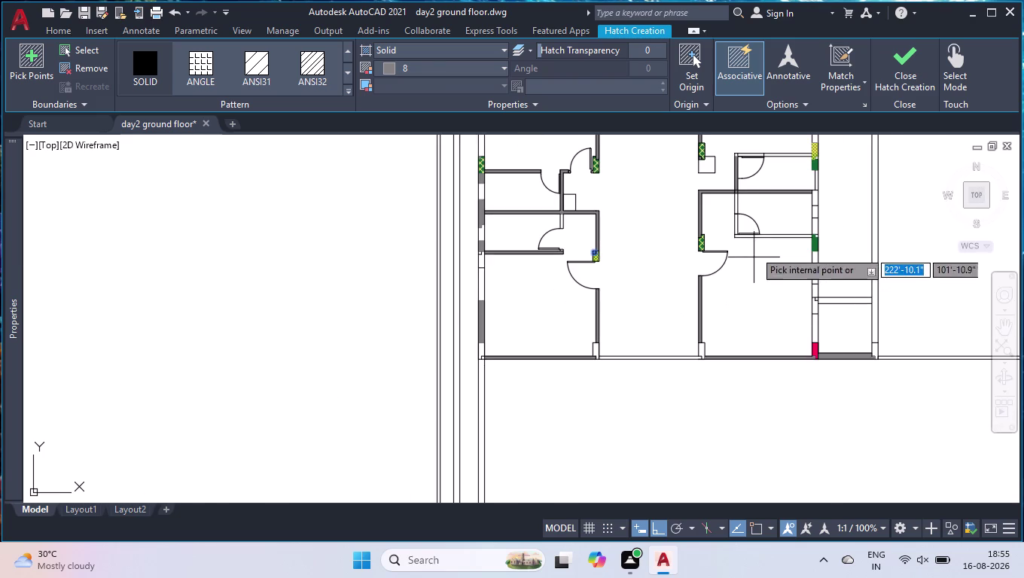
scroll(up, 3)
click(686, 277)
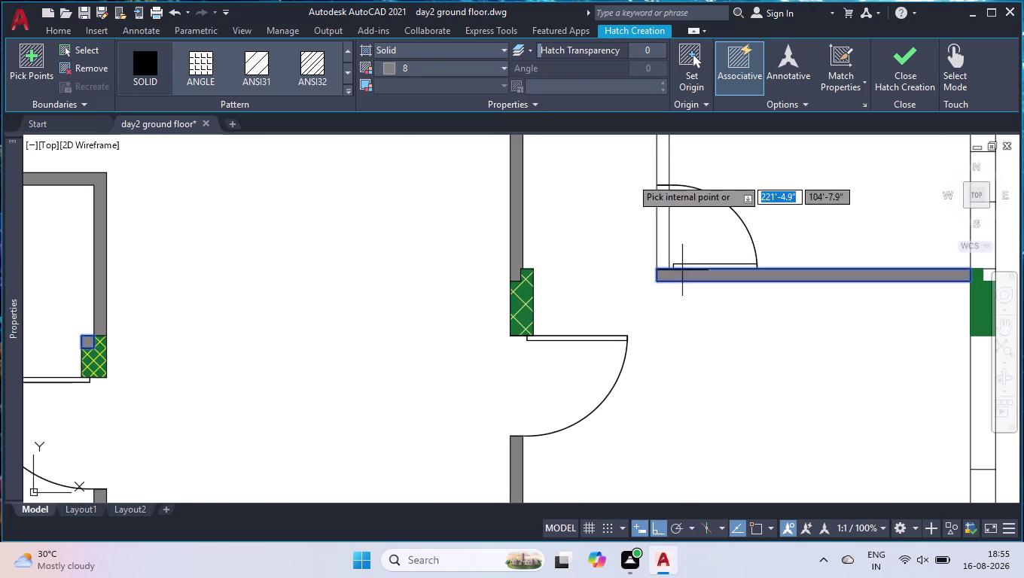
click(660, 163)
scroll(down, 3)
scroll(up, 3)
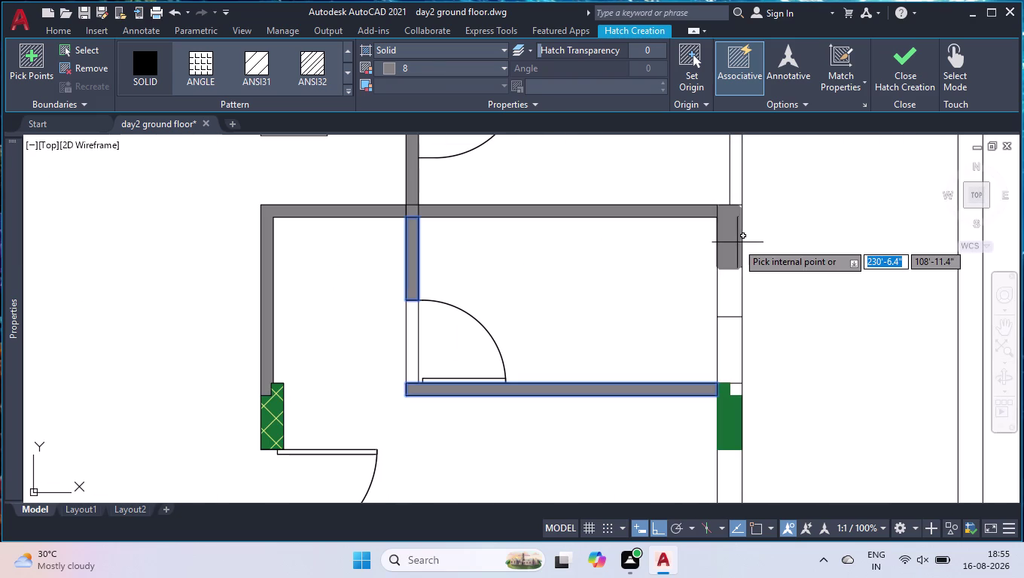
click(737, 242)
scroll(down, 3)
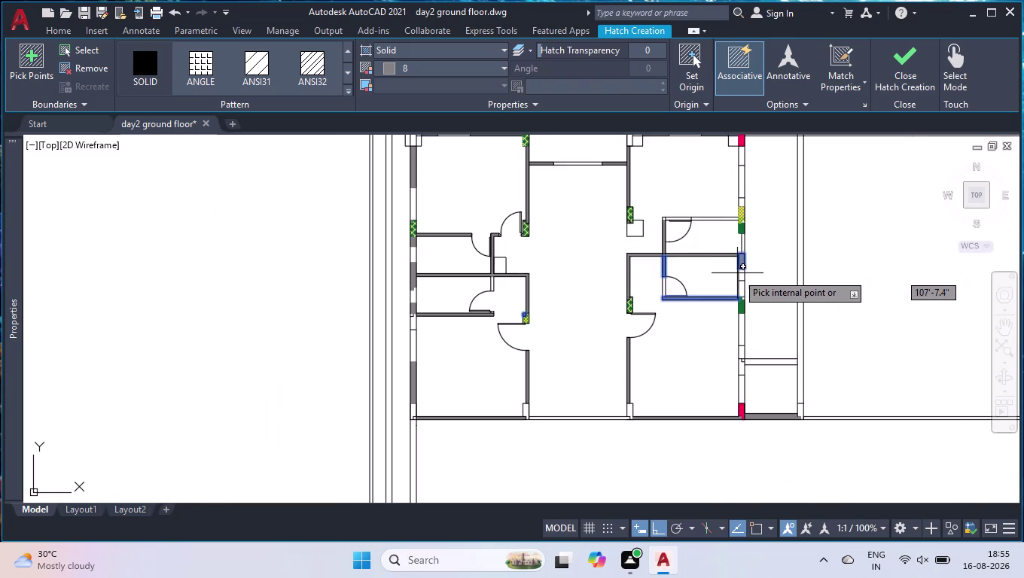
scroll(down, 3)
scroll(up, 3)
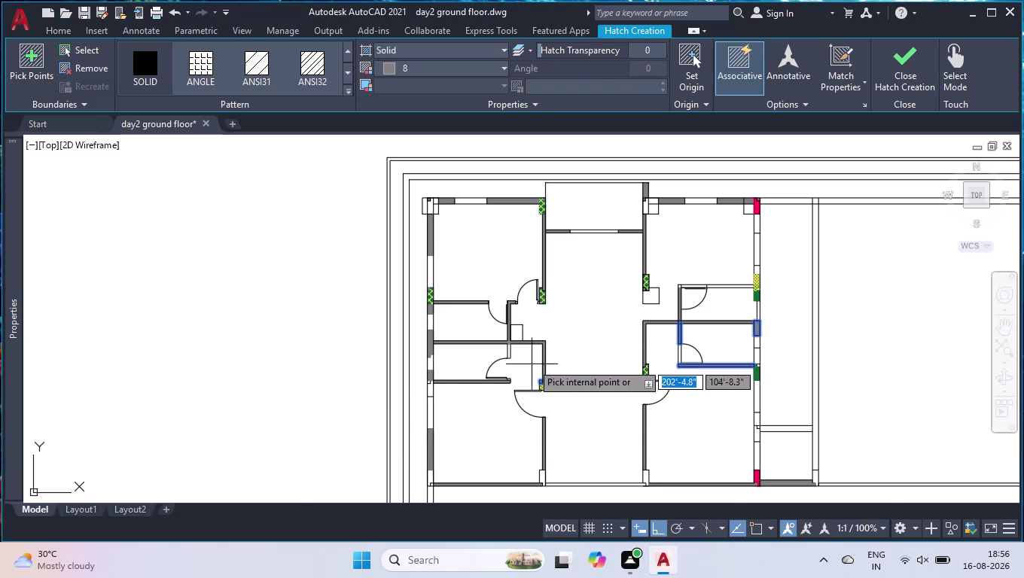
scroll(up, 3)
scroll(up, 3)
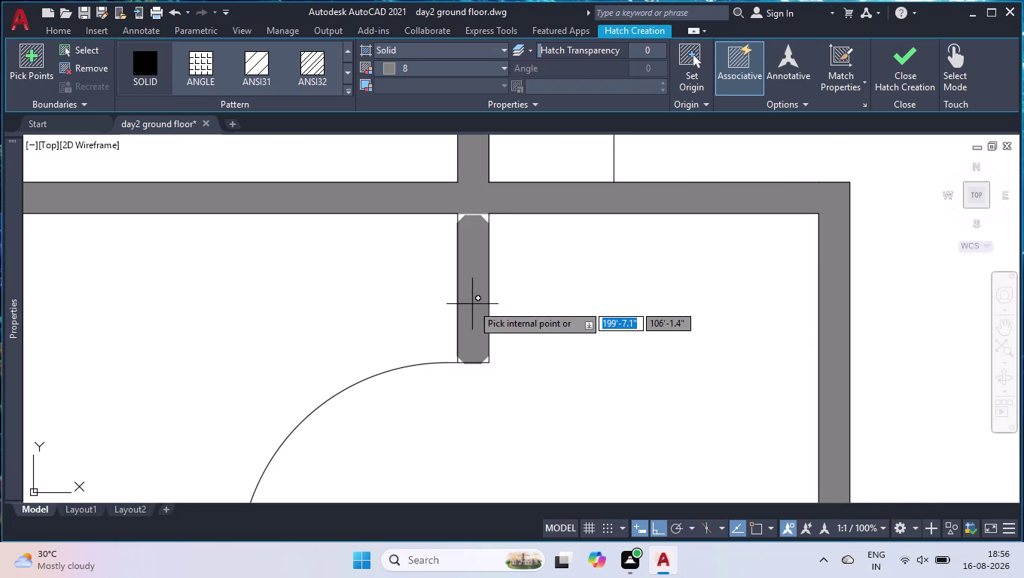
click(472, 304)
Fill the wall pieces near the red columns and the yellow and green junctions, plus the lower right wall, and finish.
scroll(down, 3)
scroll(down, 3)
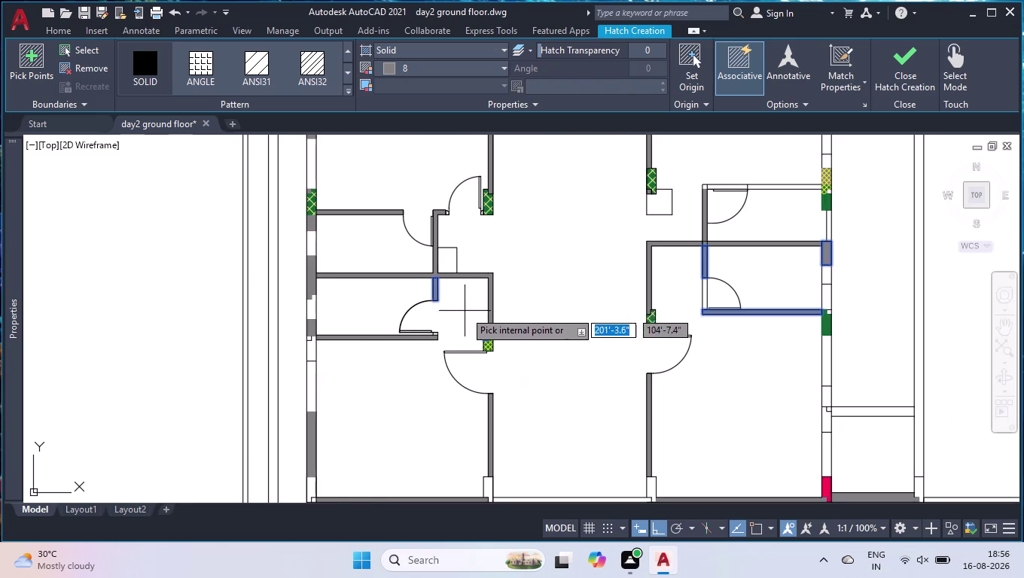
scroll(down, 3)
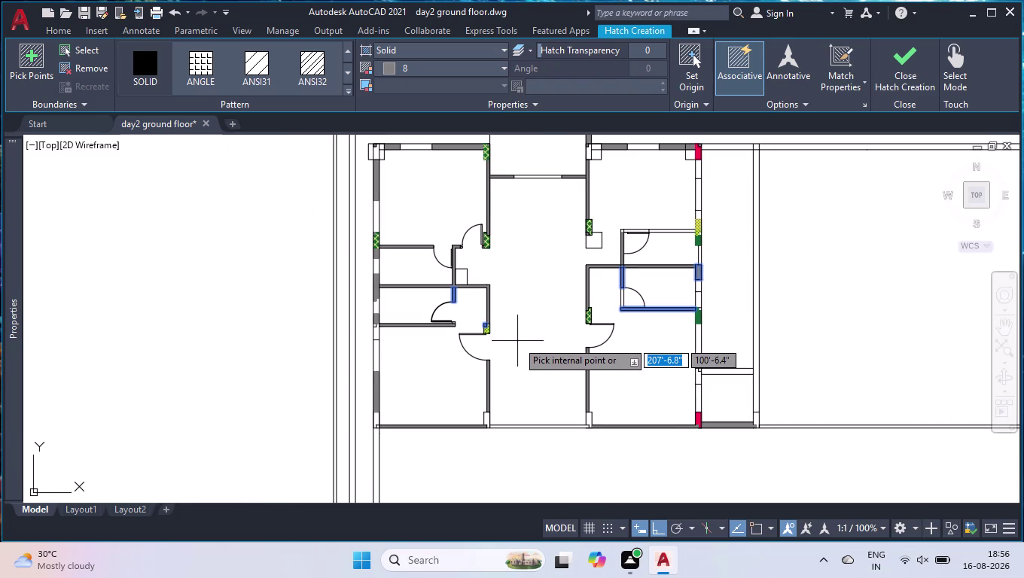
scroll(down, 3)
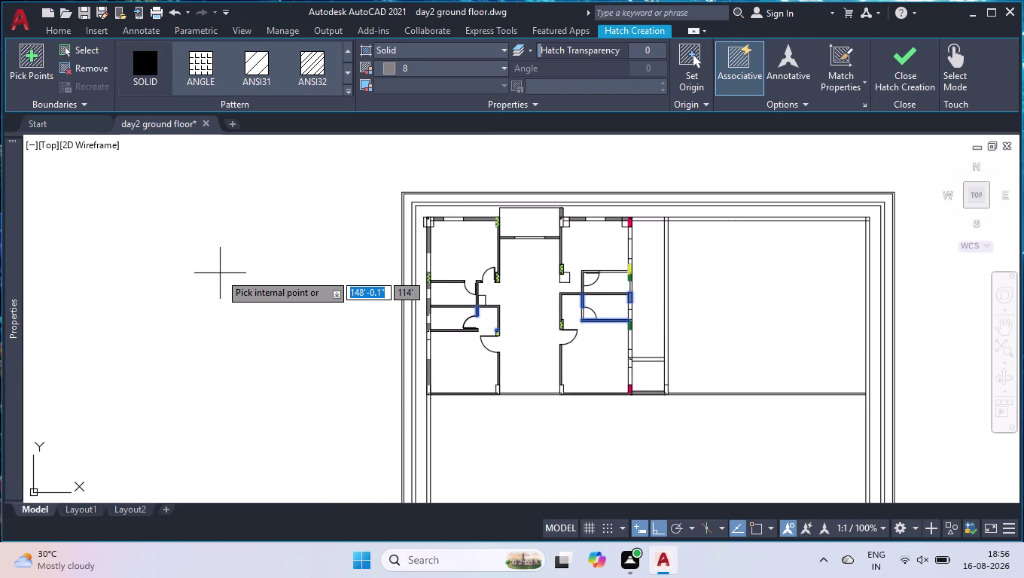
scroll(up, 3)
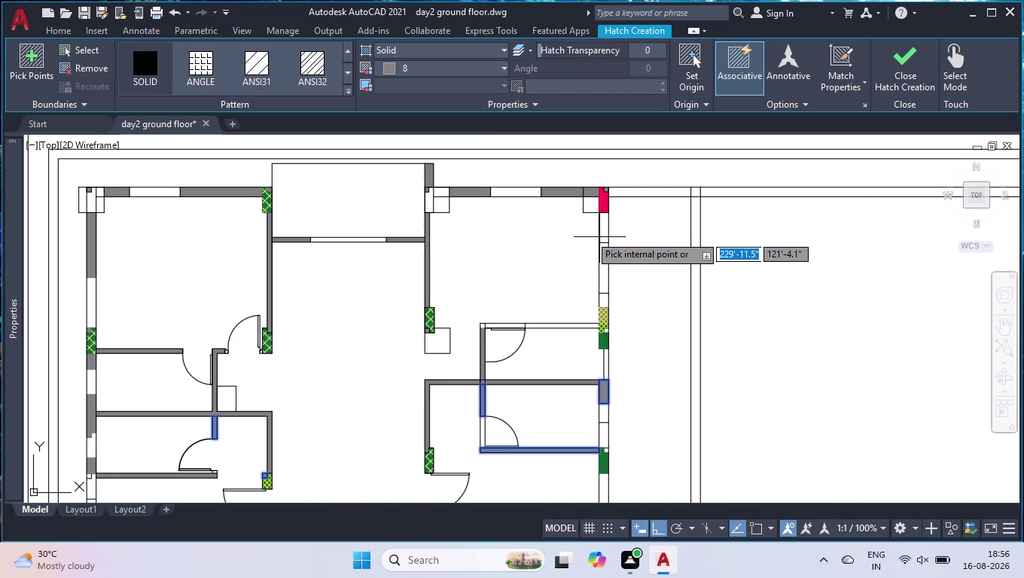
click(604, 228)
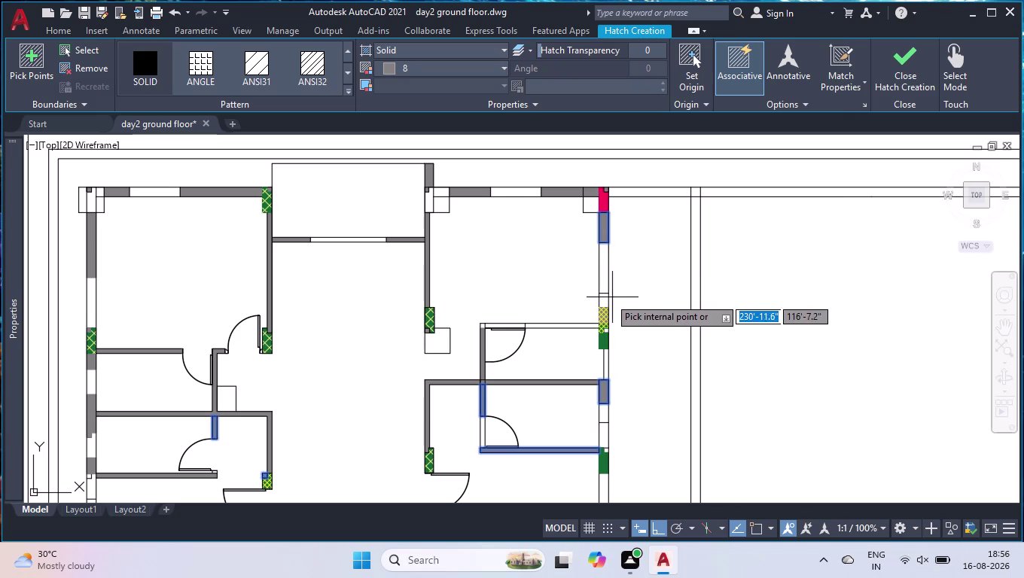
scroll(up, 3)
click(617, 309)
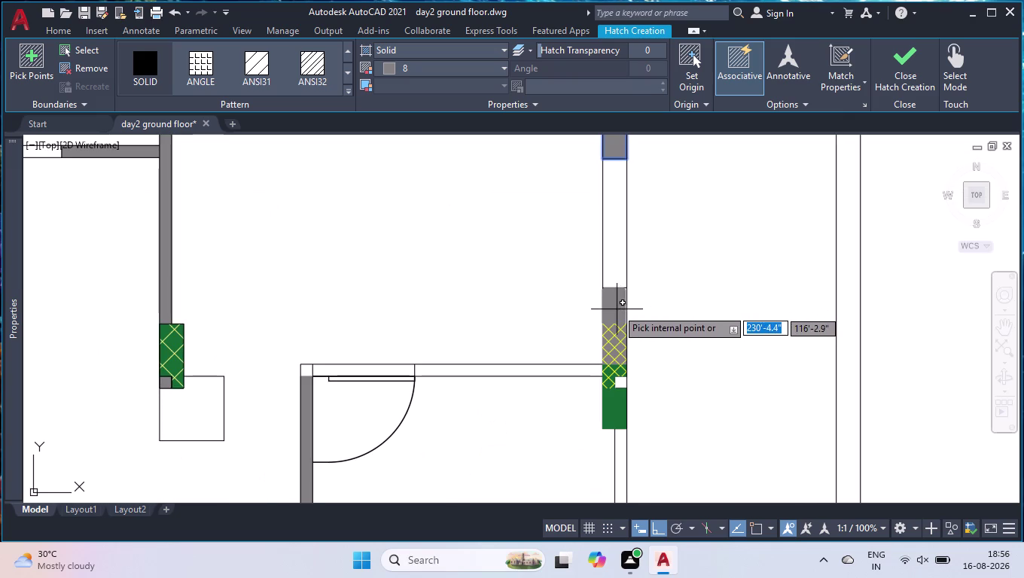
scroll(down, 3)
scroll(down, 3)
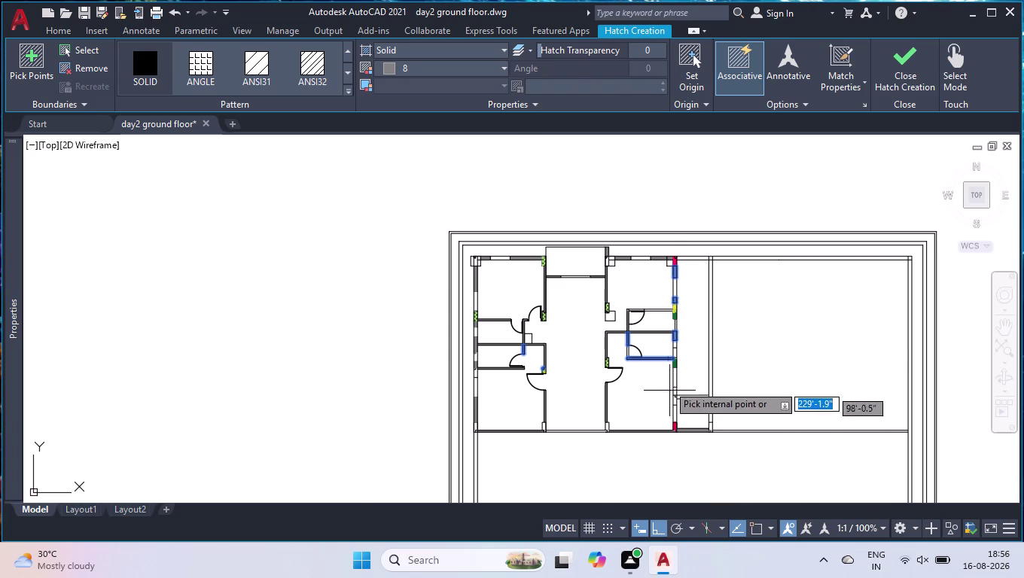
scroll(up, 3)
scroll(up, 3)
click(652, 336)
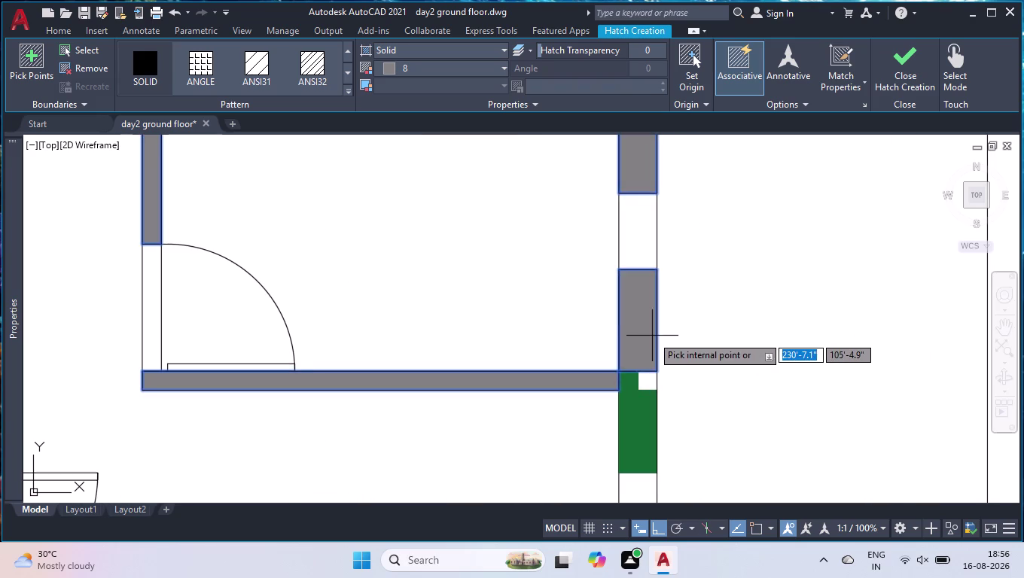
scroll(down, 3)
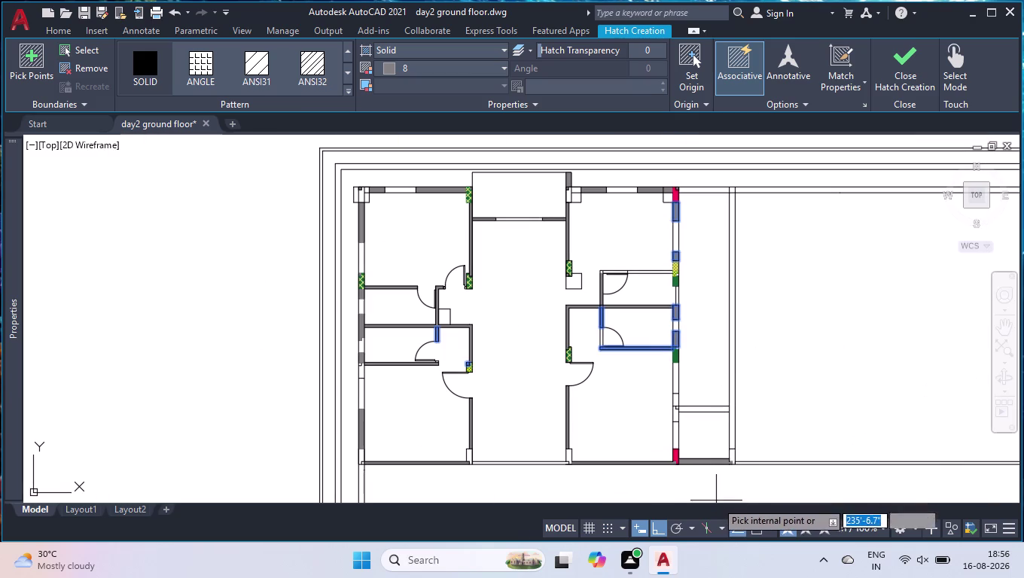
scroll(up, 3)
click(683, 427)
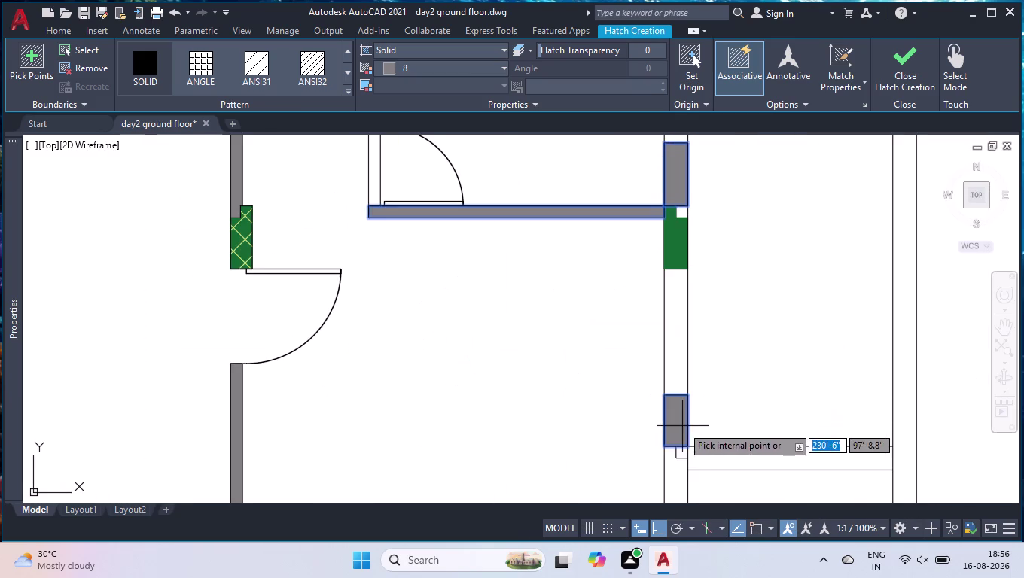
scroll(down, 3)
scroll(up, 3)
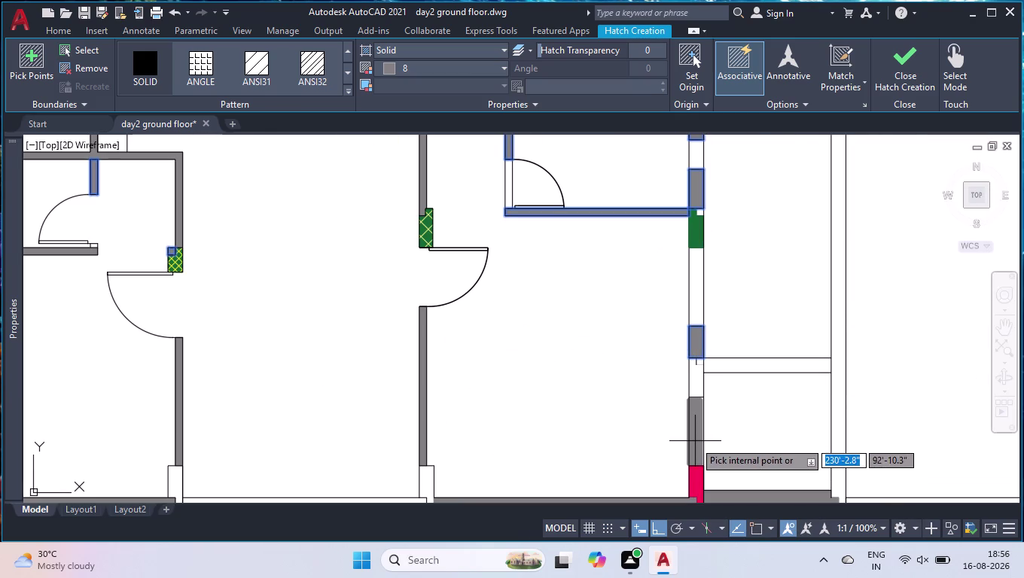
click(694, 441)
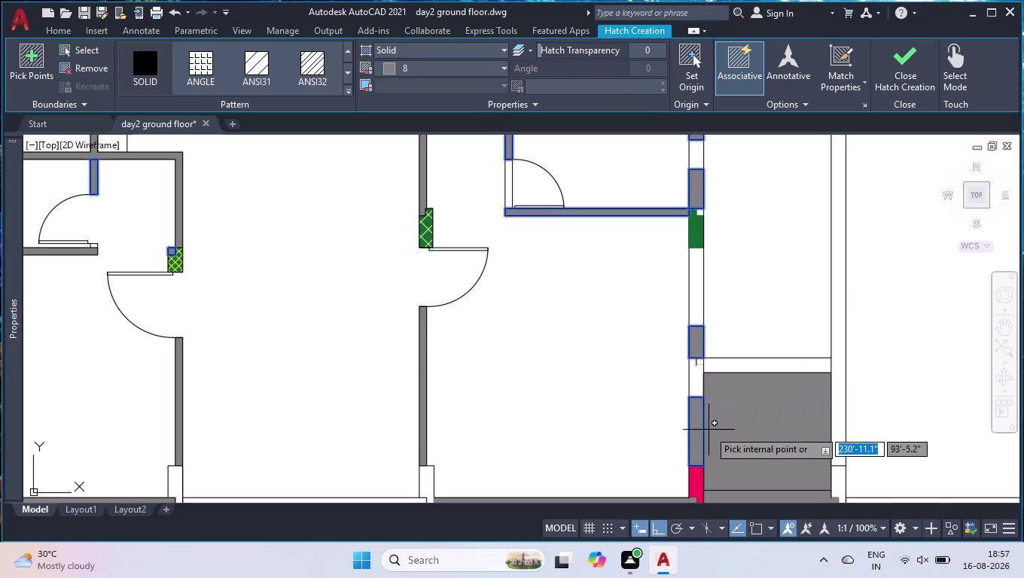
key(Return)
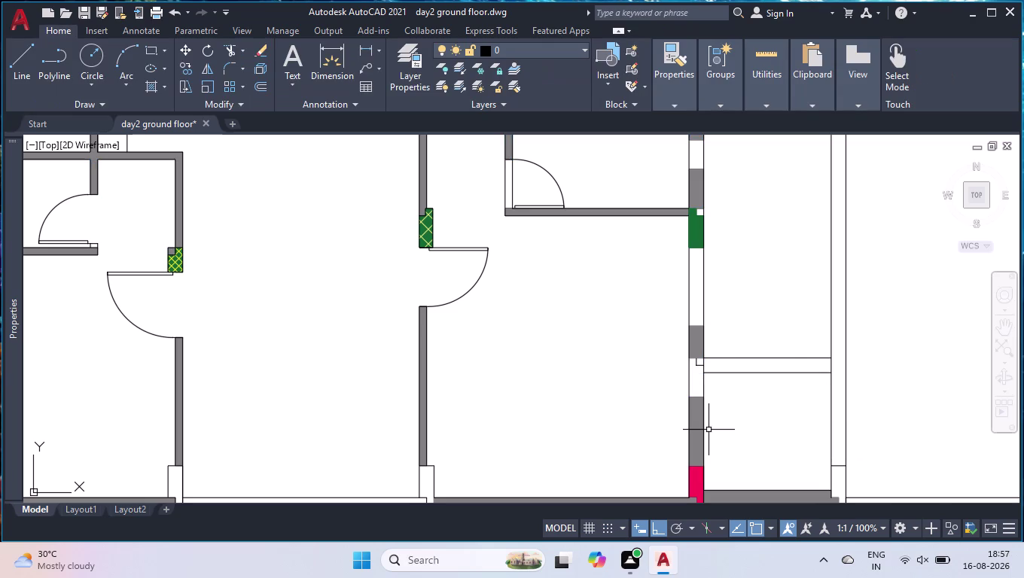
Fill the small leftover wall piece with solid gray.
key(space)
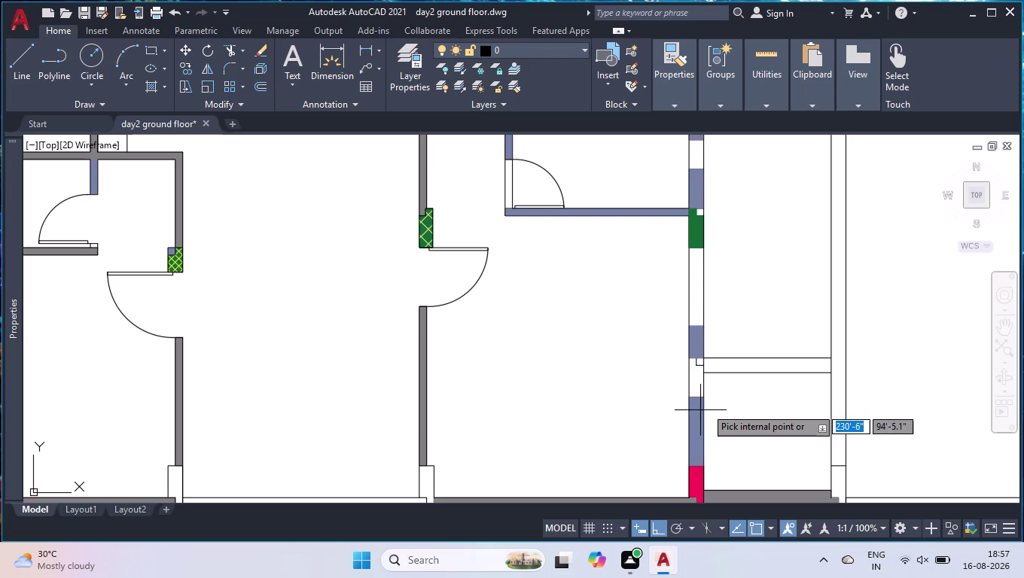
click(698, 386)
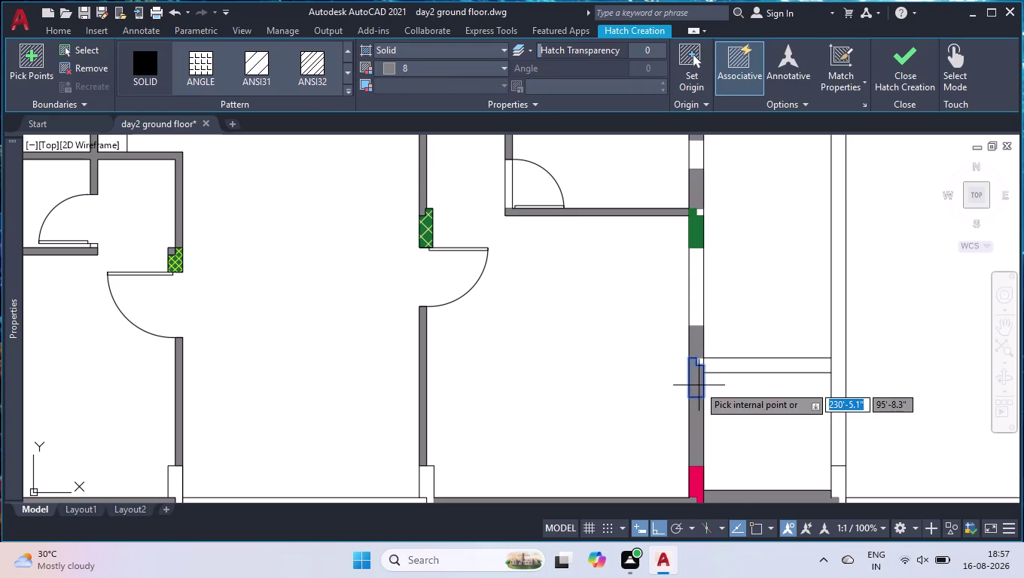
key(space)
Switch the solid hatch color to red and fill the top-left column corner.
key(space)
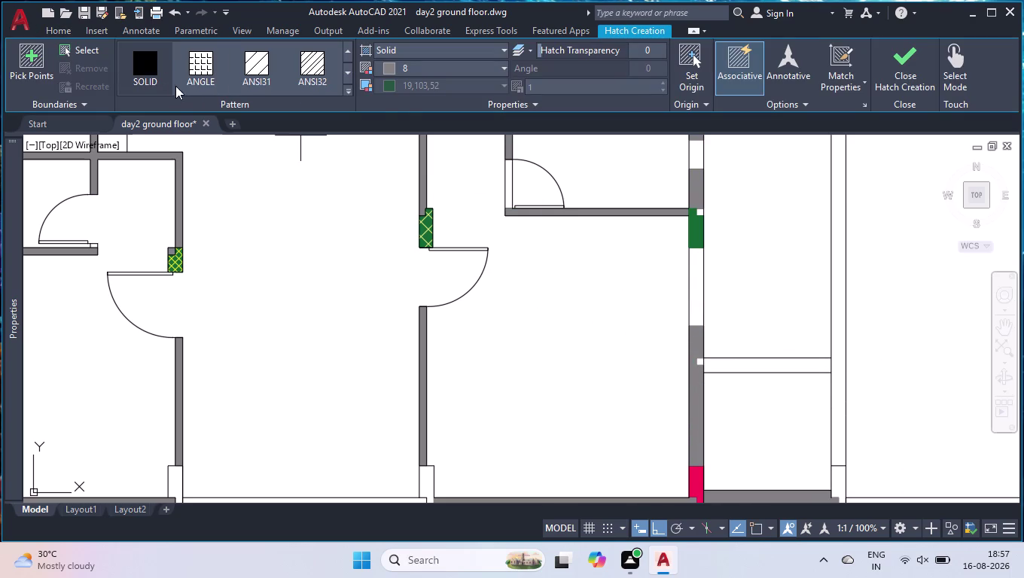
click(401, 70)
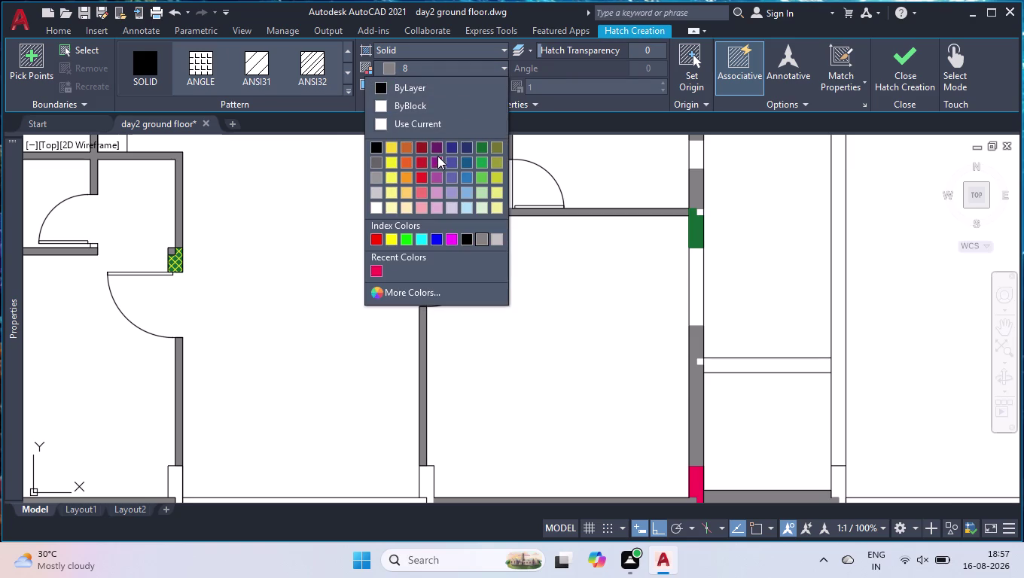
click(380, 270)
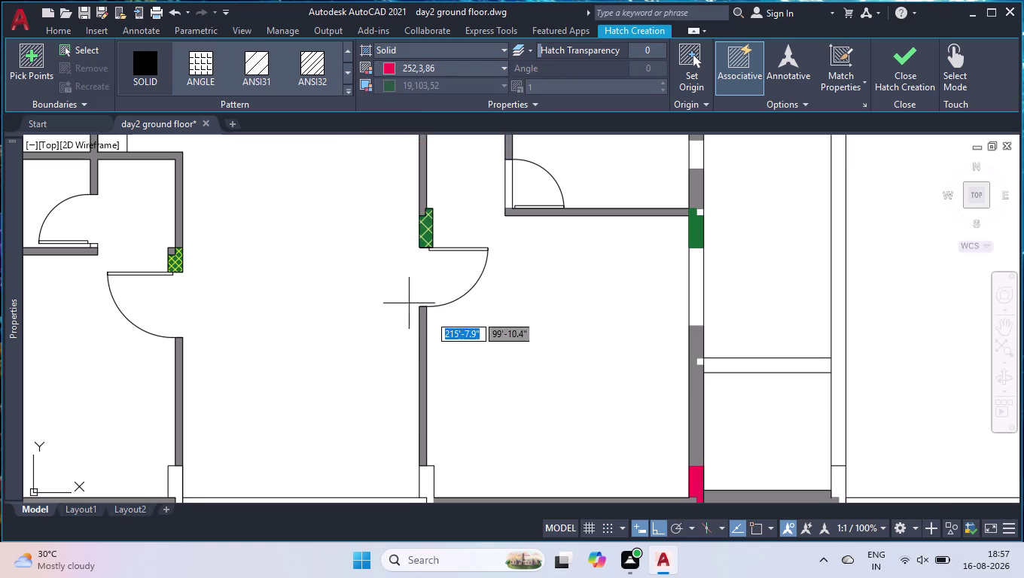
scroll(down, 3)
scroll(up, 3)
scroll(up, 3)
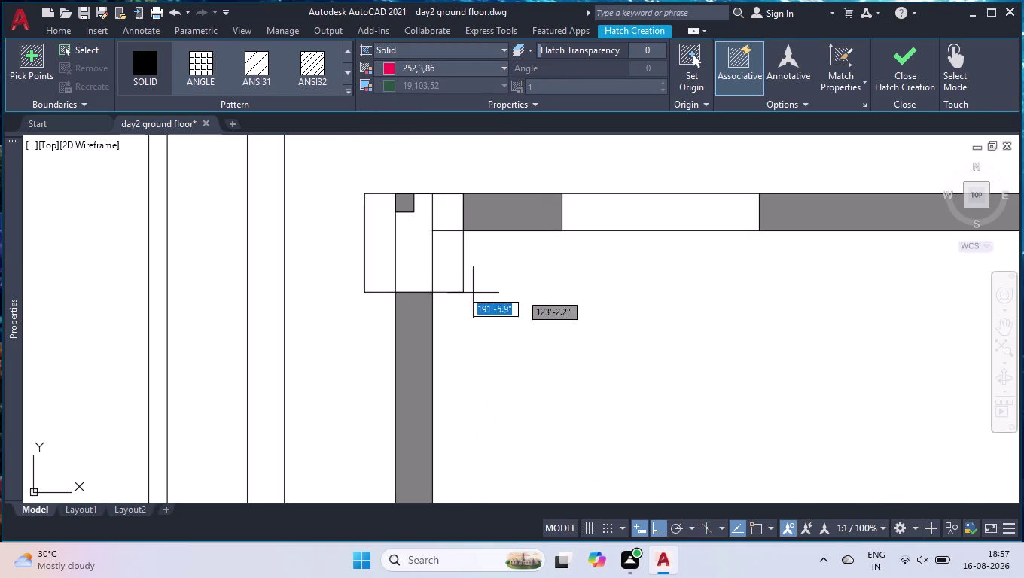
click(426, 267)
Pick the lower-left column corner, then undo the mistaken red fill of the room.
scroll(down, 3)
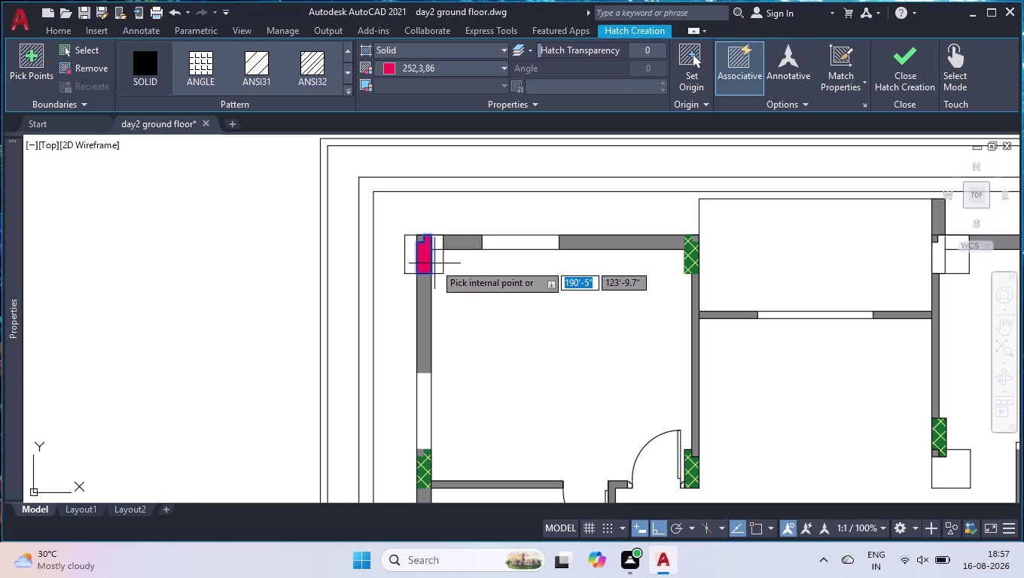
scroll(down, 3)
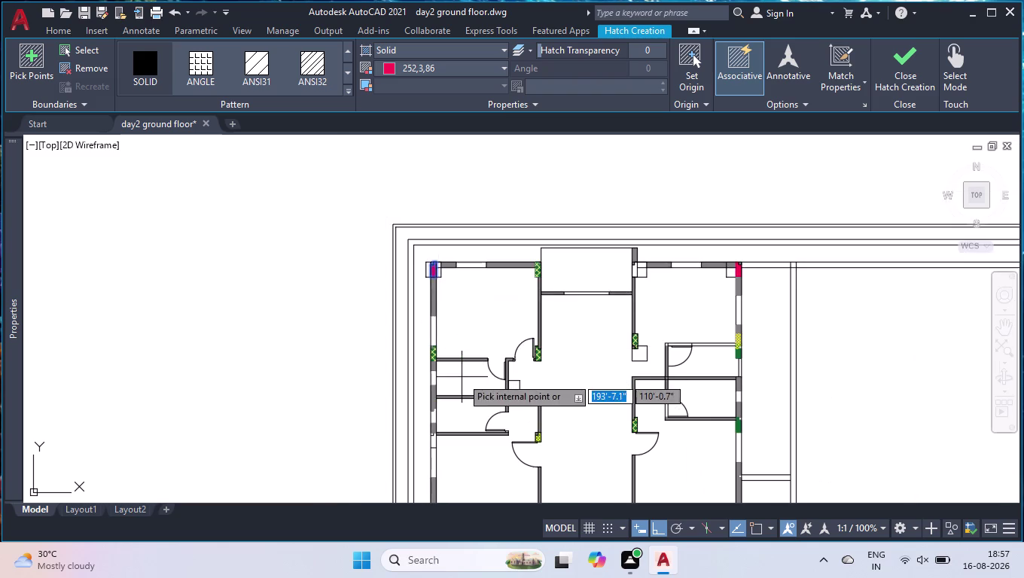
scroll(up, 3)
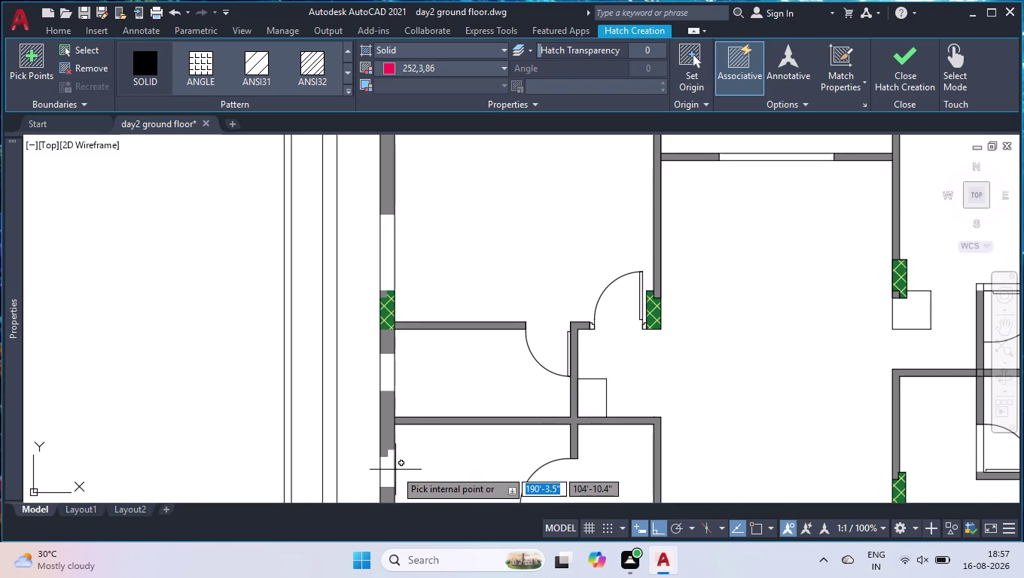
click(390, 468)
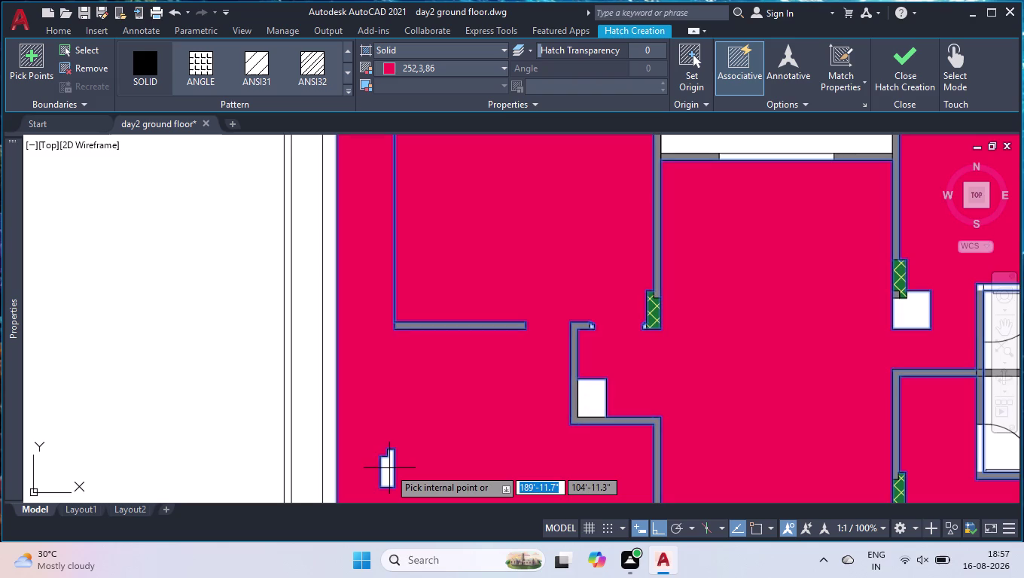
key(u)
key(Return)
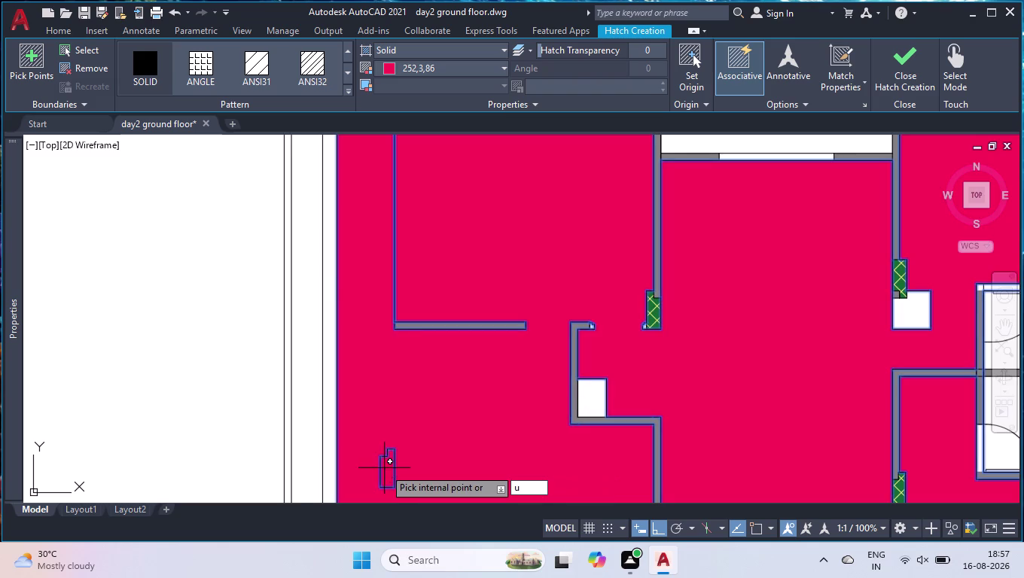
Fill red the left-wall column corner, the bottom-left and next bottom-wall corners, and an upper corner.
scroll(down, 3)
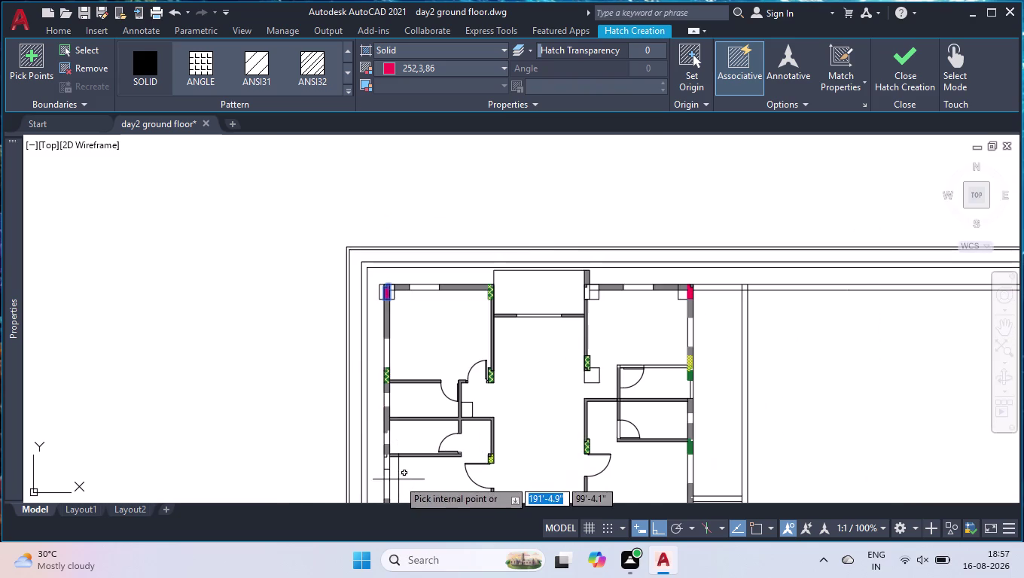
scroll(up, 3)
click(347, 327)
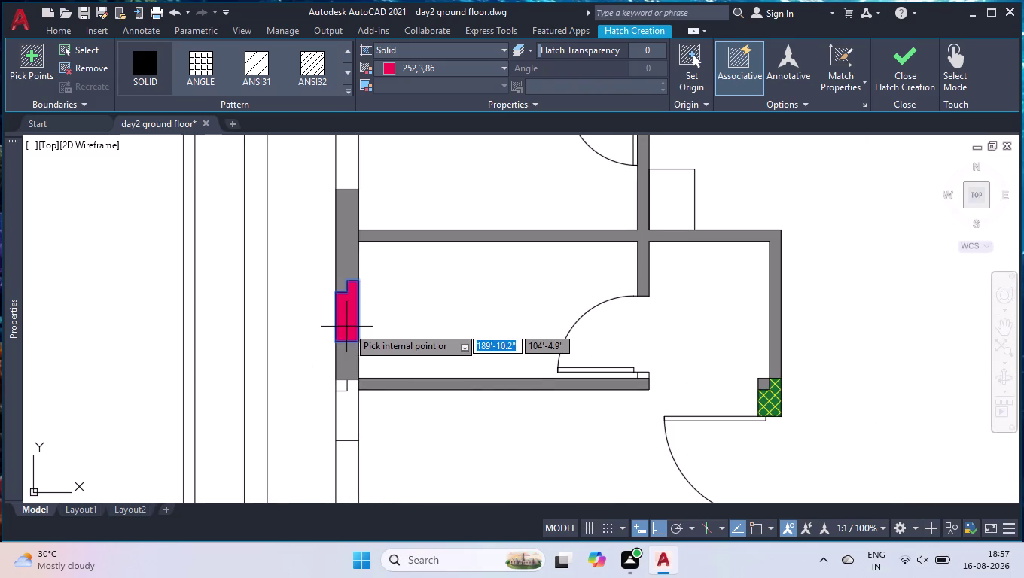
scroll(down, 3)
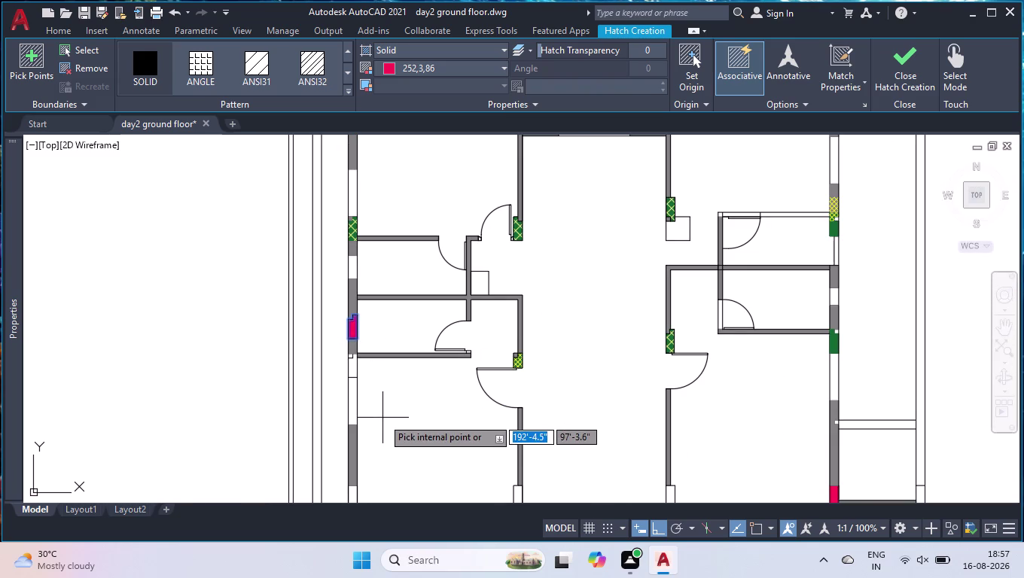
scroll(down, 3)
scroll(up, 3)
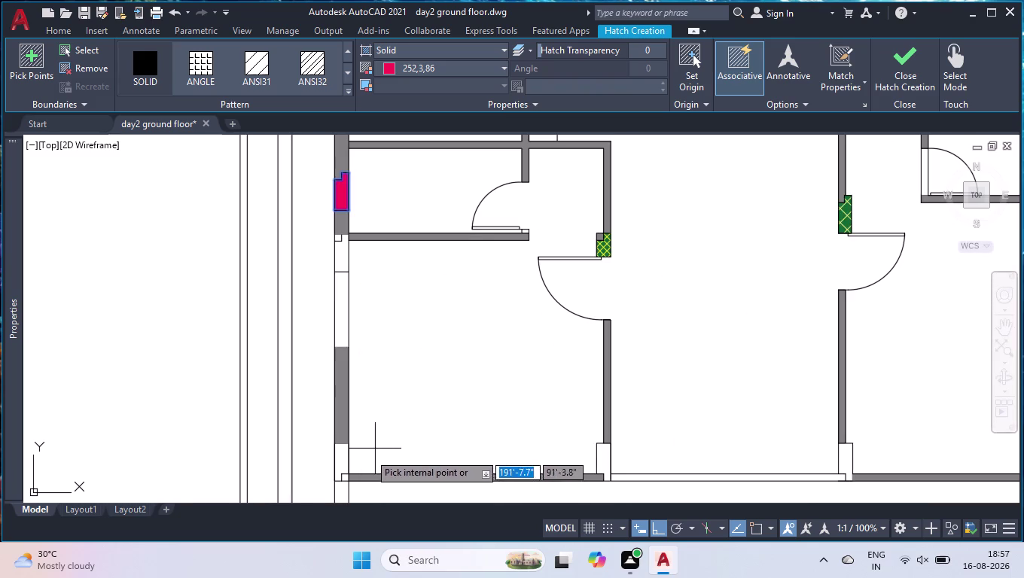
click(342, 466)
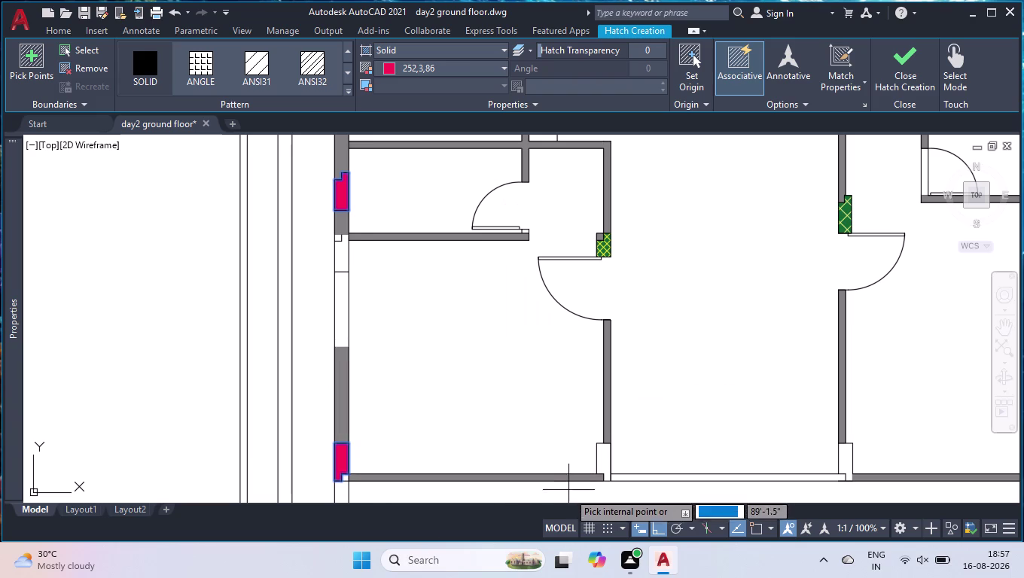
click(605, 464)
scroll(down, 3)
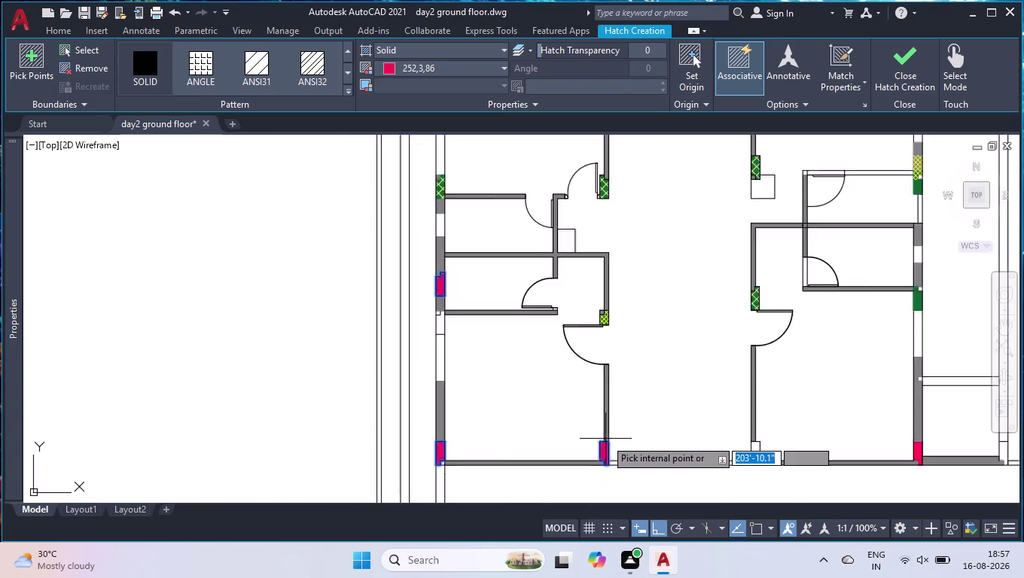
scroll(down, 3)
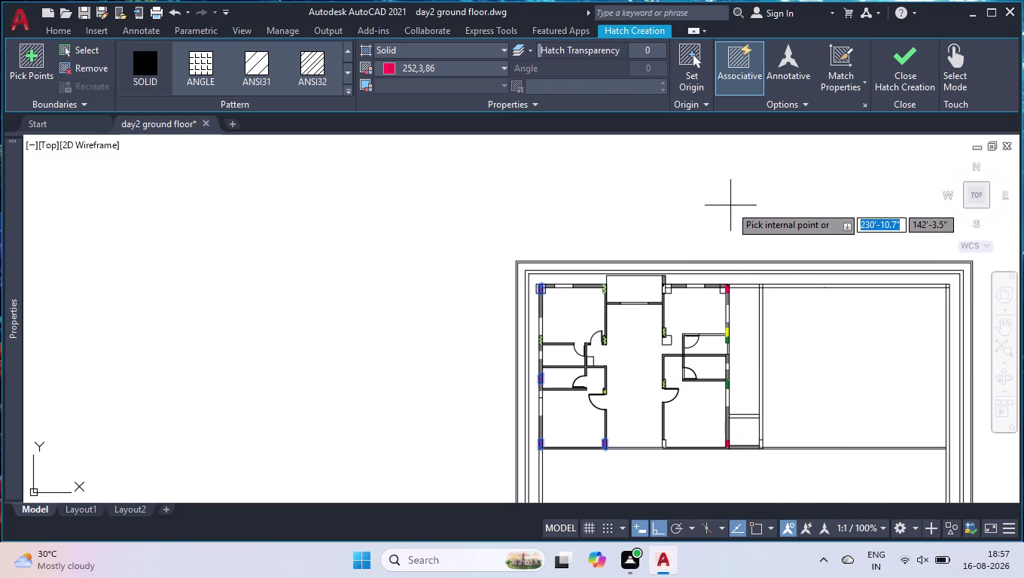
scroll(up, 3)
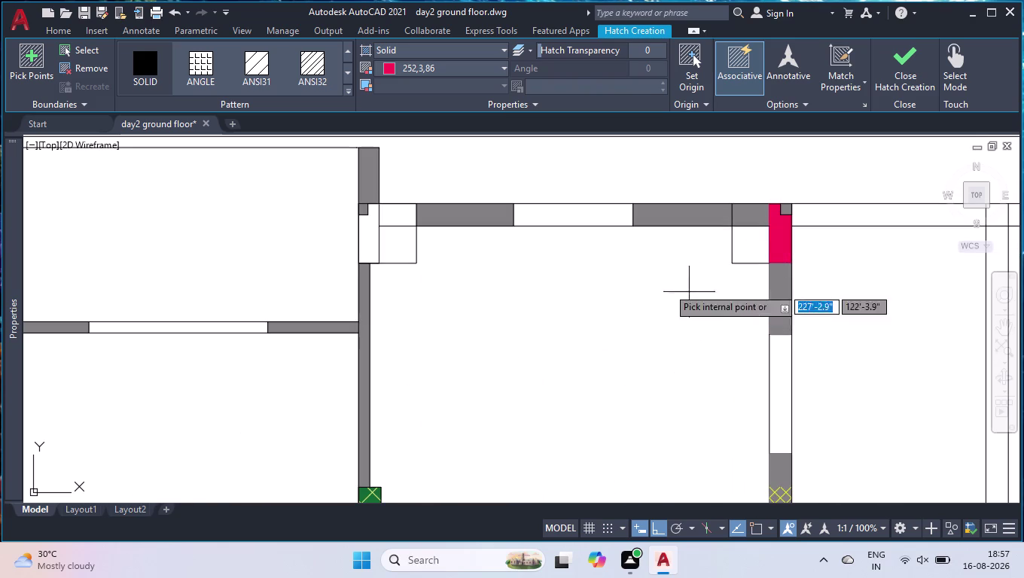
click(370, 239)
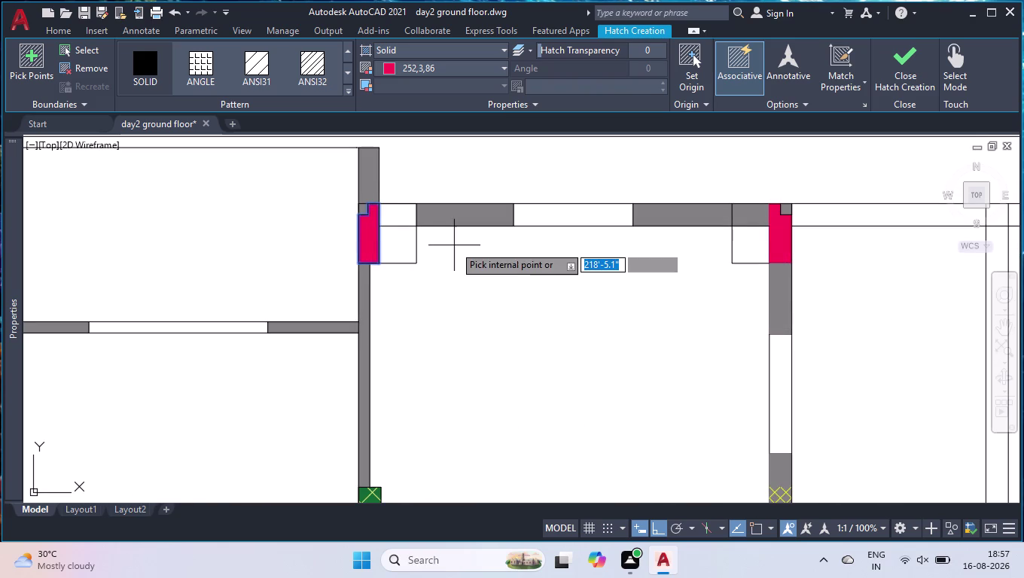
Fill the column corner where the walls meet with red and finish the hatch.
scroll(down, 3)
scroll(down, 3)
scroll(down, 3)
scroll(up, 3)
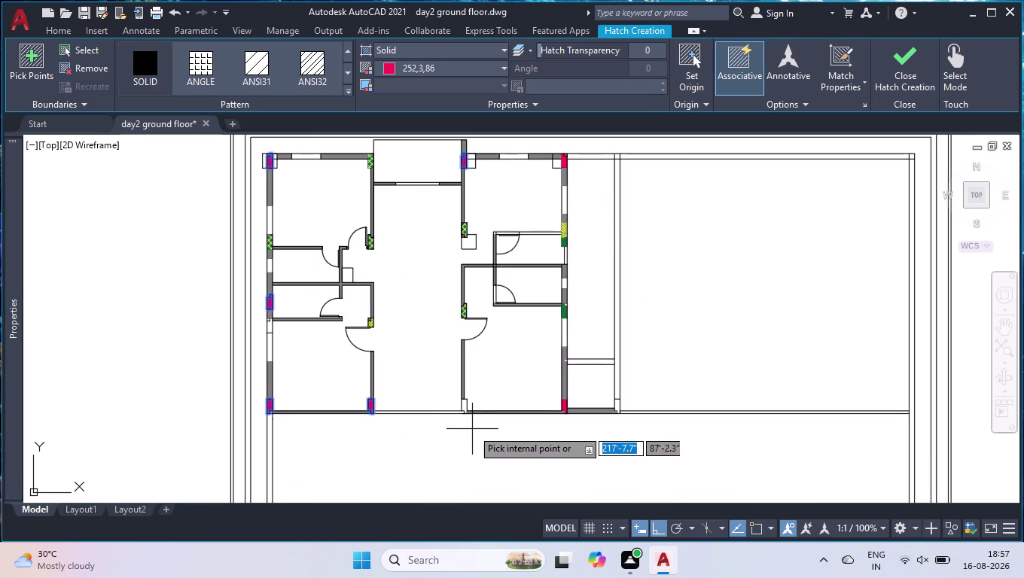
scroll(up, 3)
click(411, 328)
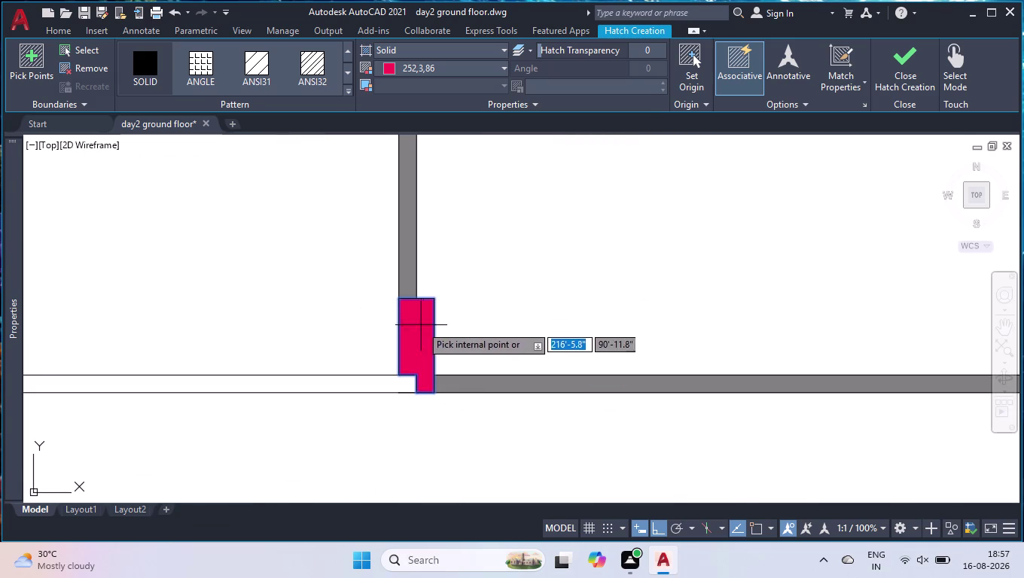
scroll(down, 3)
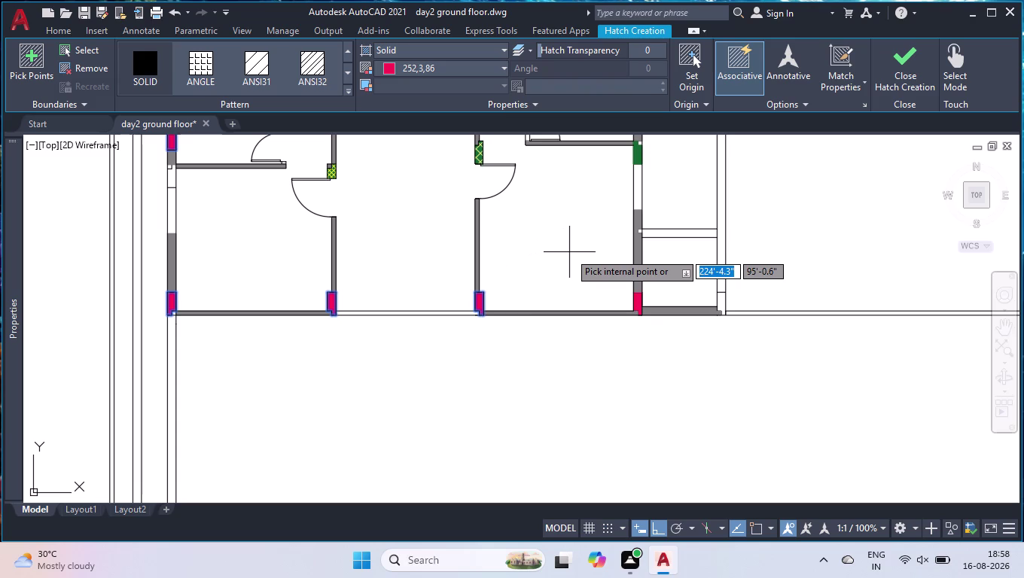
scroll(down, 3)
scroll(down, 3)
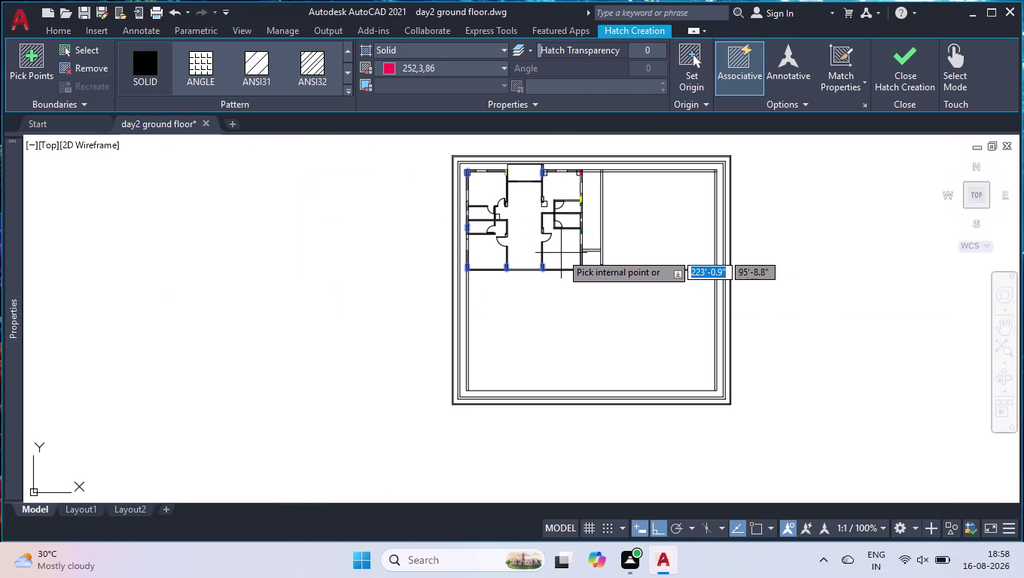
key(Return)
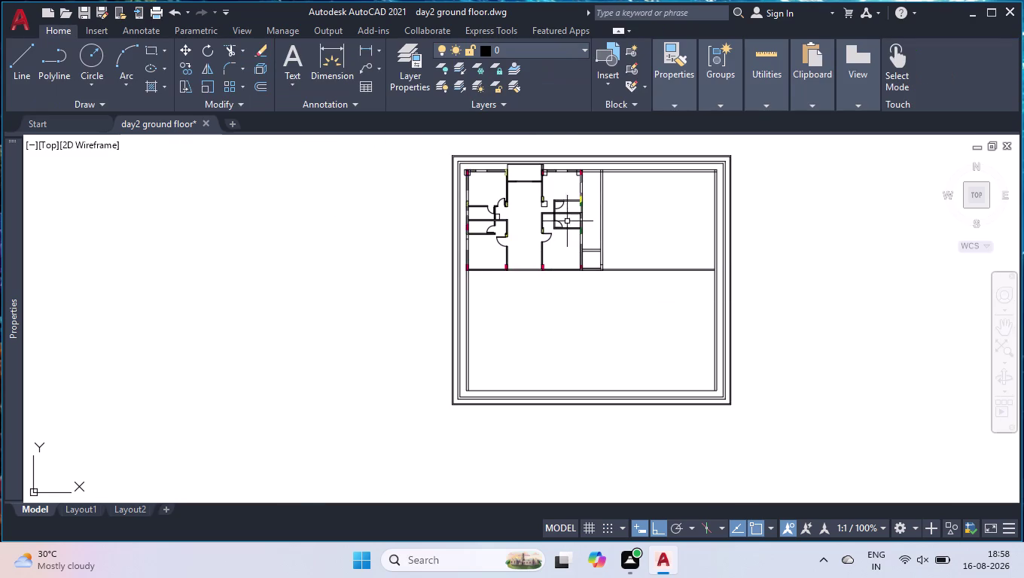
scroll(up, 3)
scroll(up, 3)
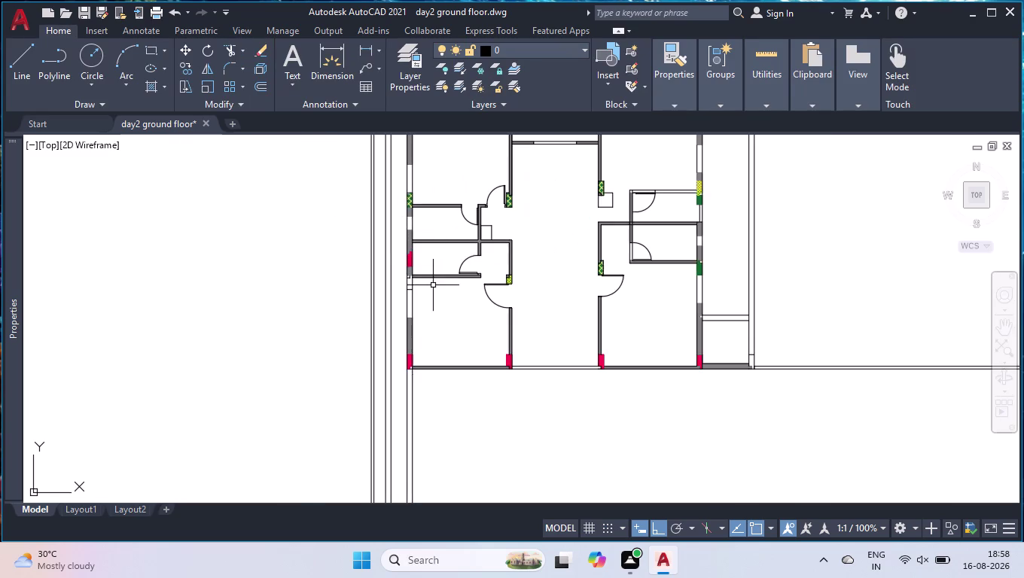
scroll(up, 3)
scroll(up, 3)
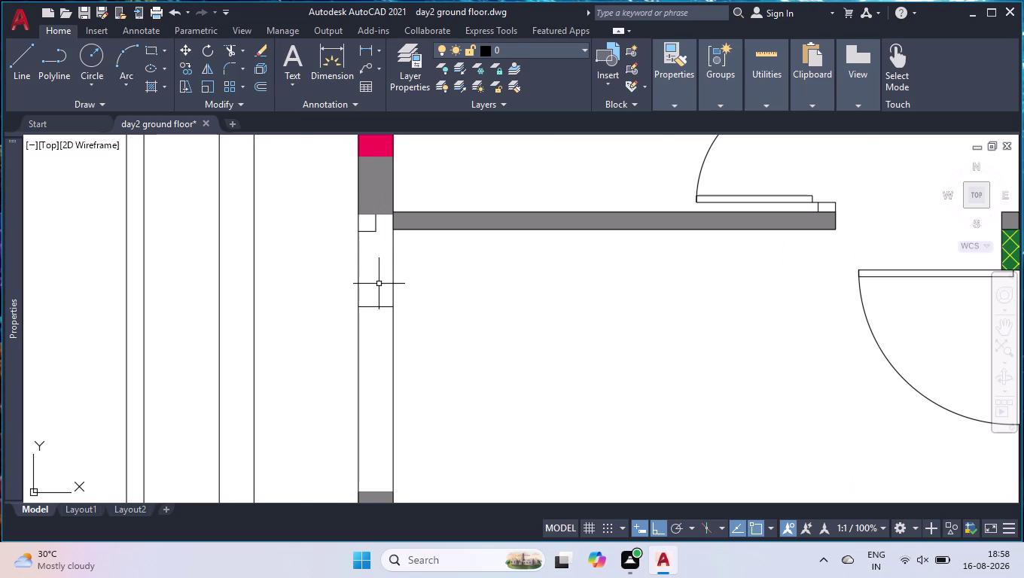
scroll(down, 3)
scroll(down, 3)
scroll(down, 3)
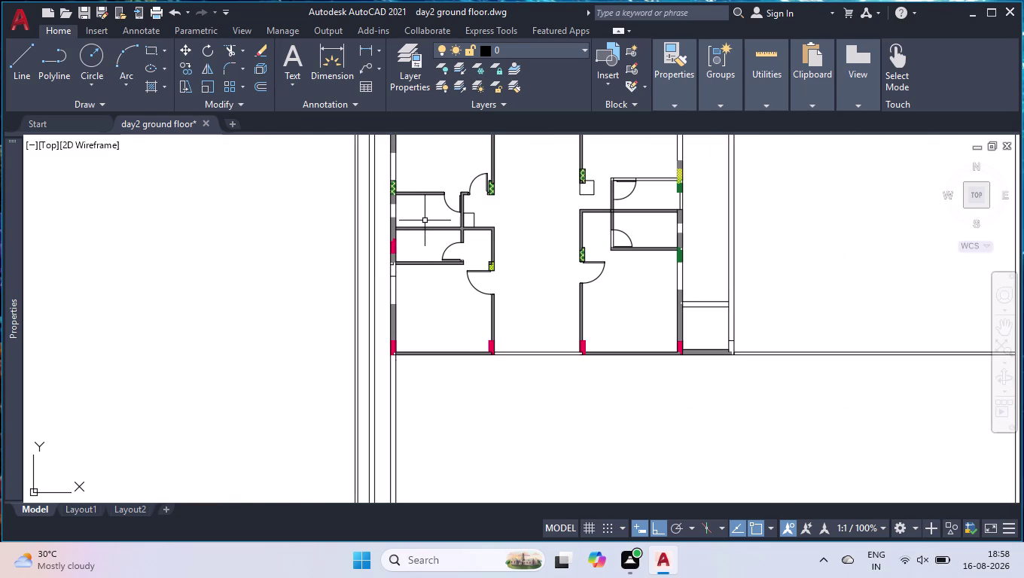
scroll(down, 3)
scroll(up, 3)
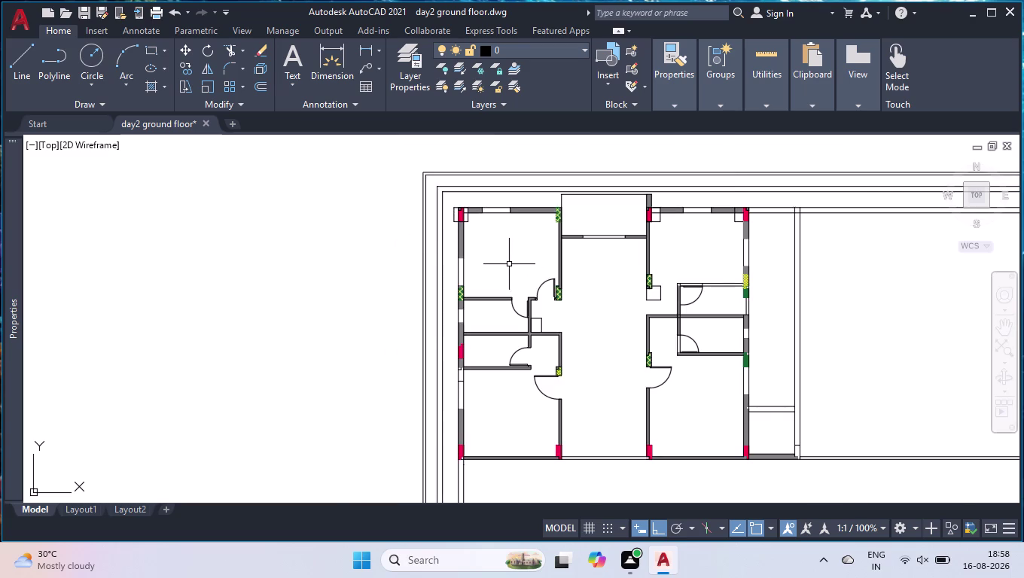
scroll(up, 3)
scroll(up, 3)
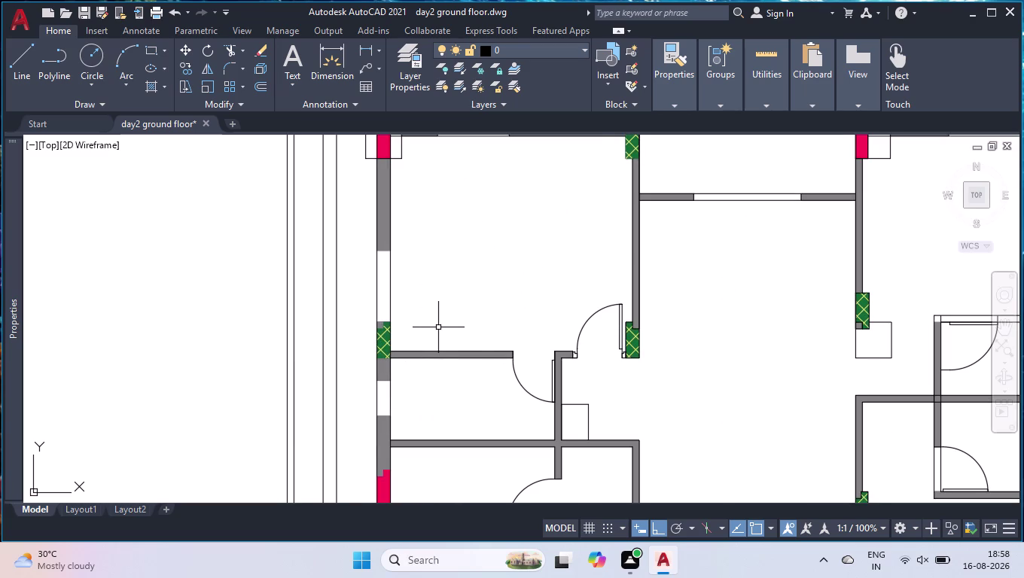
Trim the wall line at the left junction.
text(tr)
key(Return)
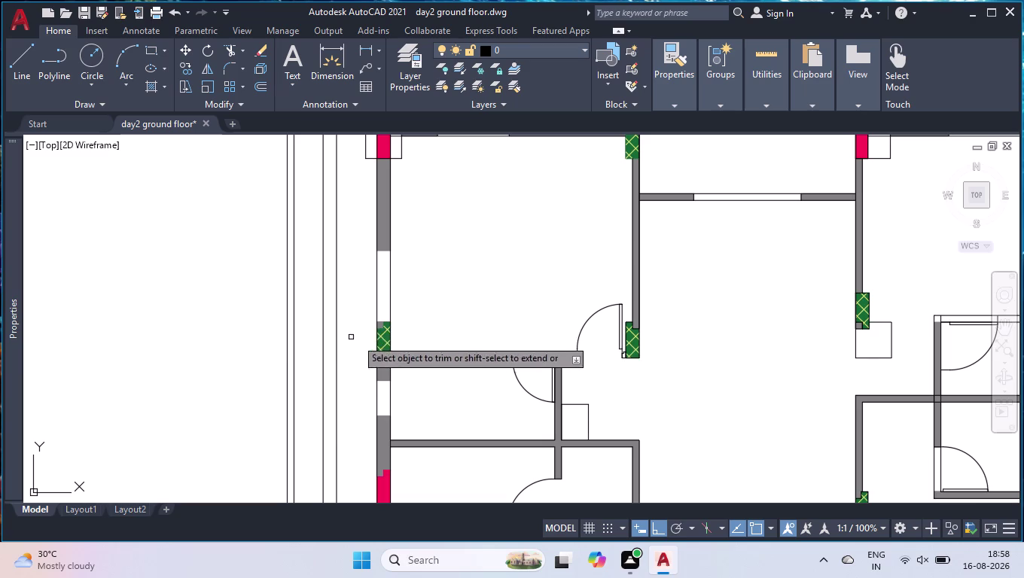
click(384, 344)
key(Return)
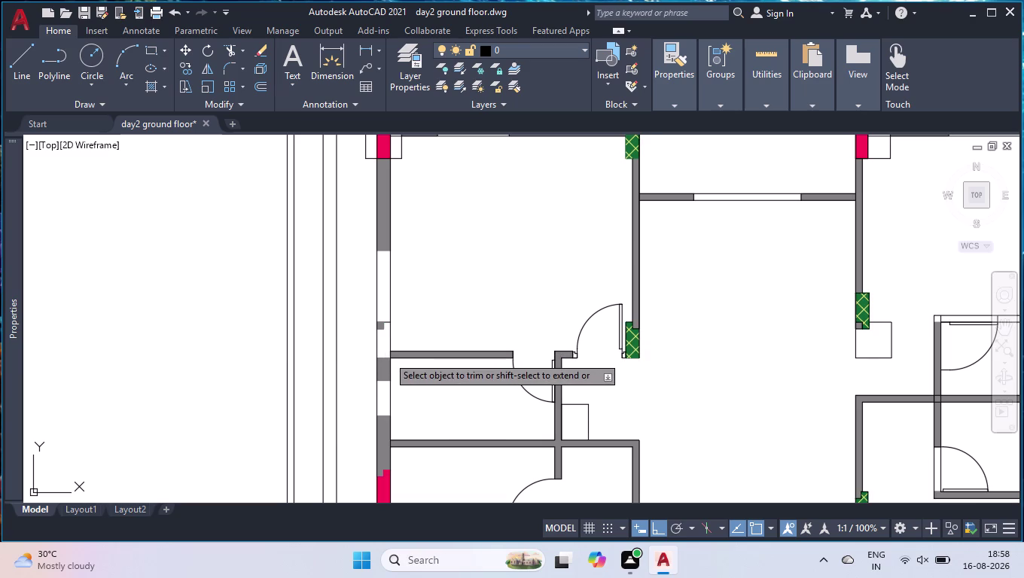
Apply a red solid fill at the left wall notch.
click(152, 93)
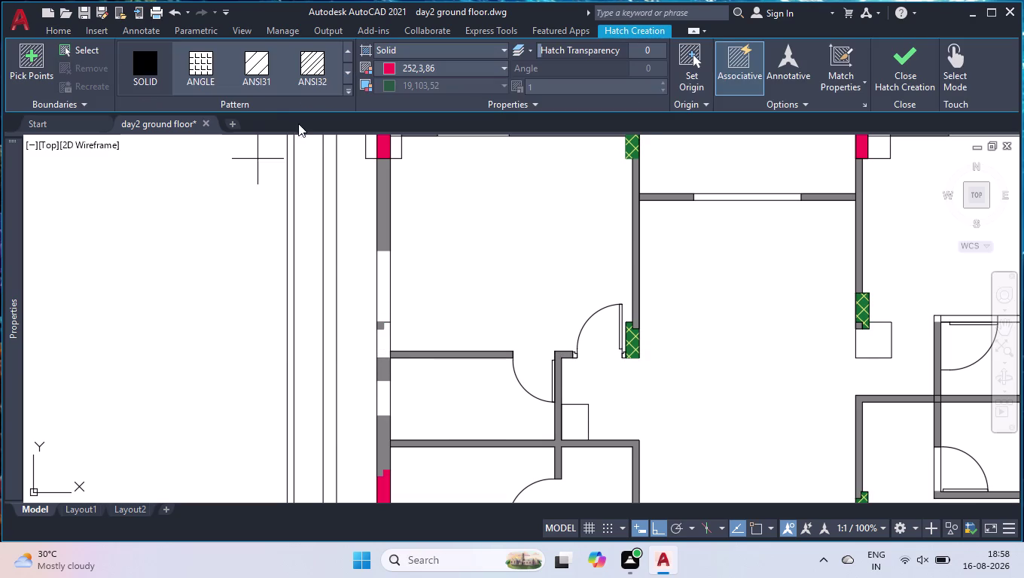
click(384, 341)
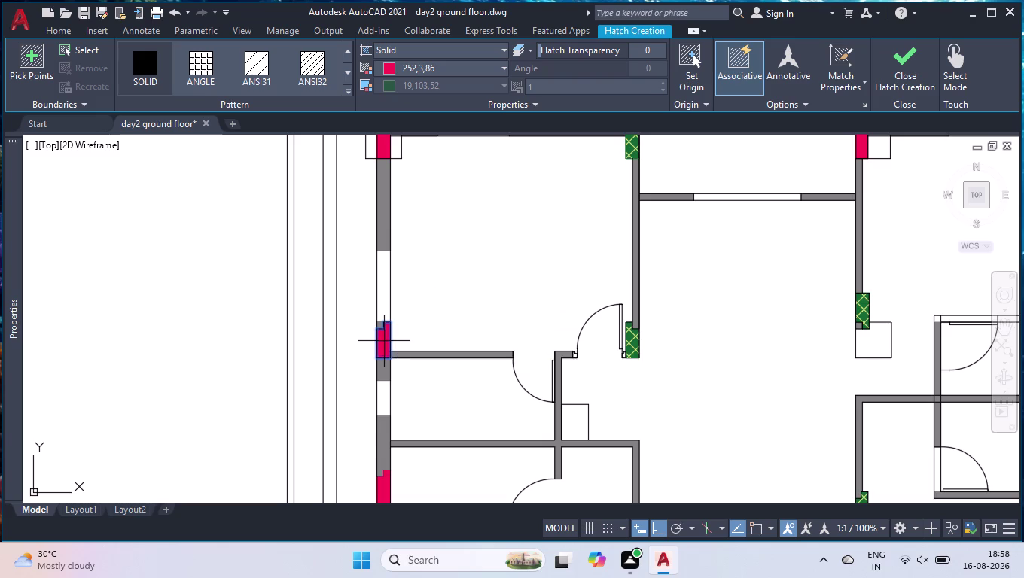
key(Return)
scroll(down, 3)
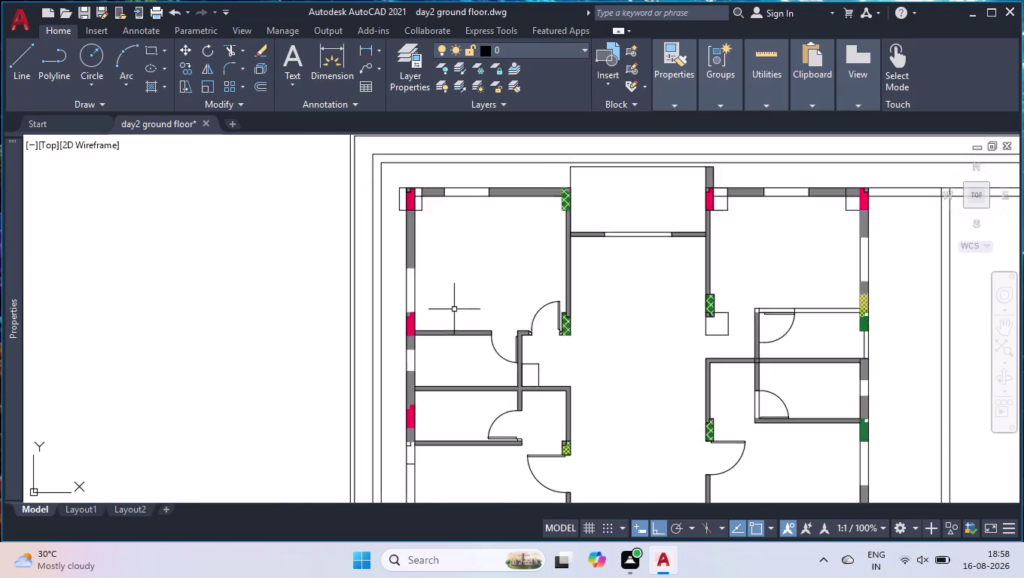
scroll(up, 3)
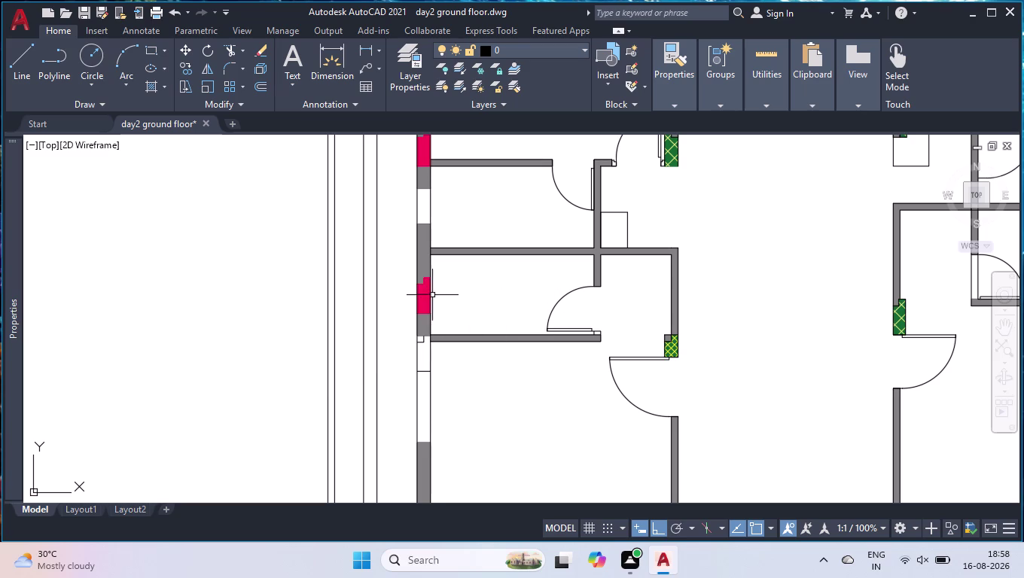
Trim away the red corner fill from the notch.
text(tr)
key(Return)
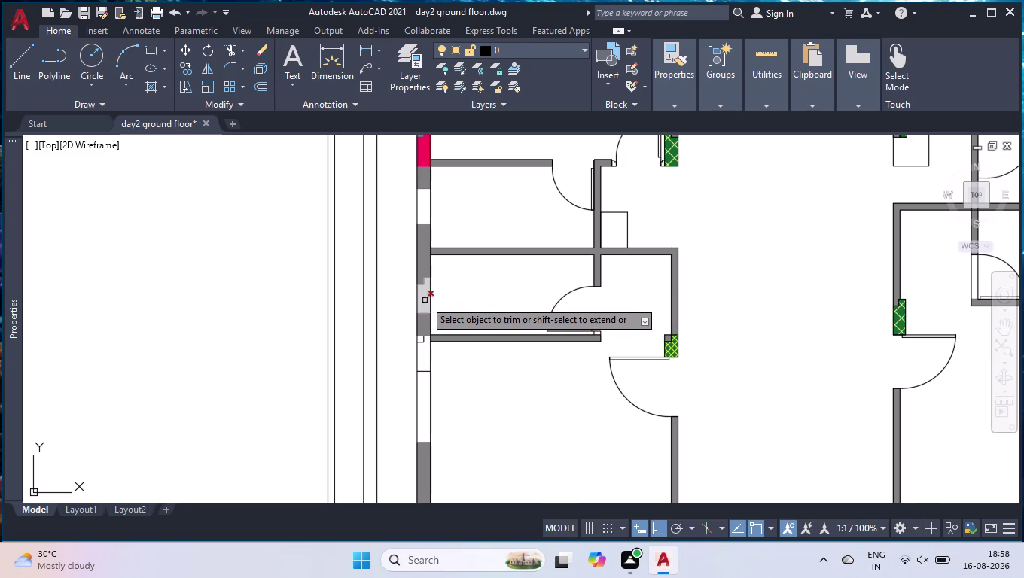
click(425, 301)
key(Return)
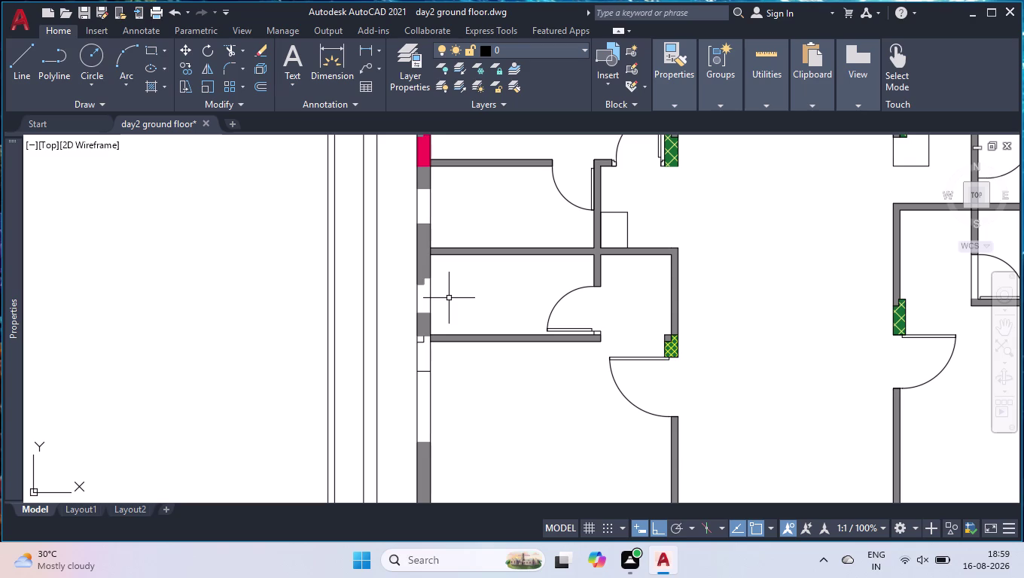
scroll(up, 3)
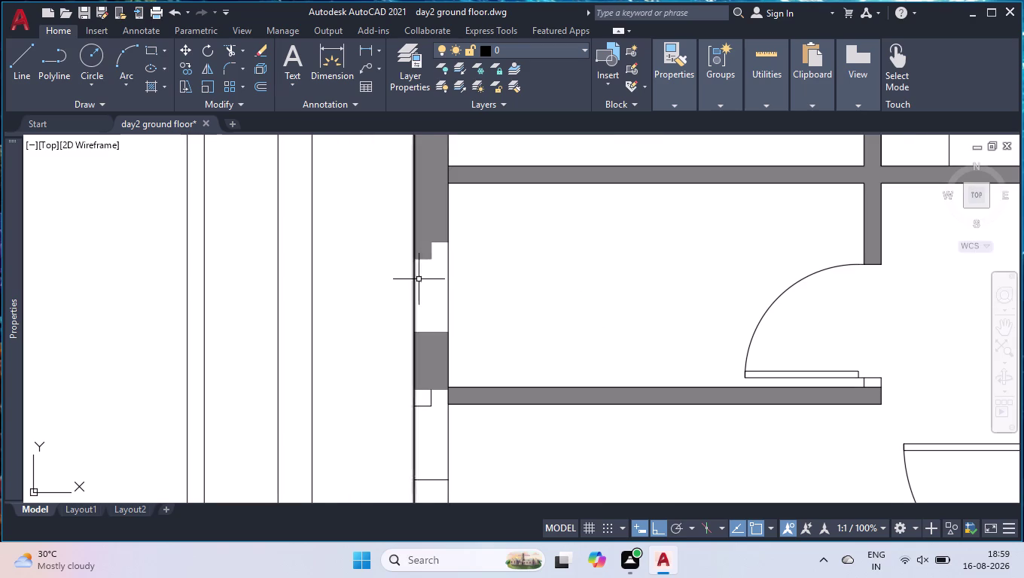
Draw a line across the wall from the notch corner to the outer edge.
key(l)
key(Return)
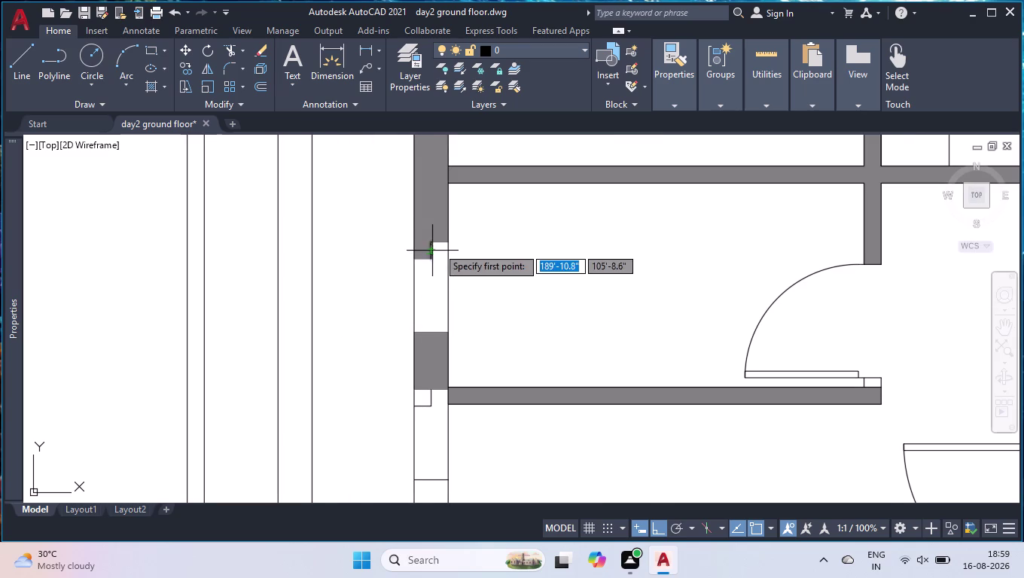
scroll(up, 3)
click(429, 241)
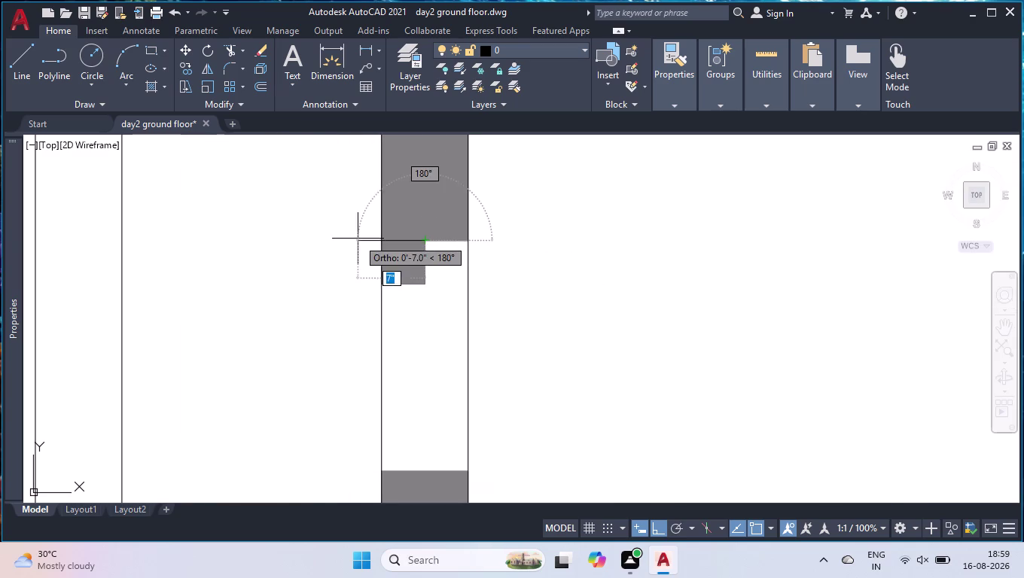
click(378, 240)
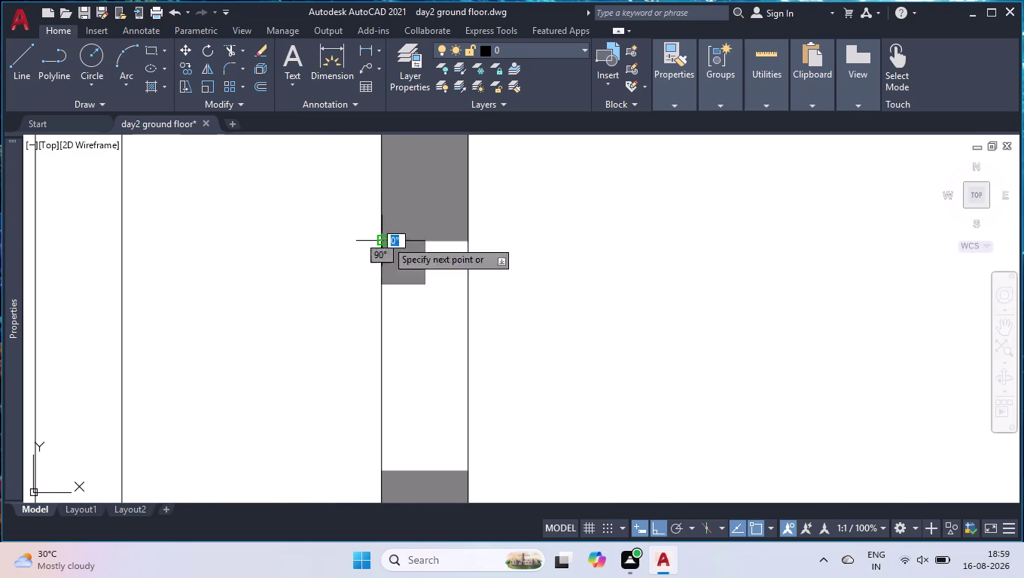
click(467, 238)
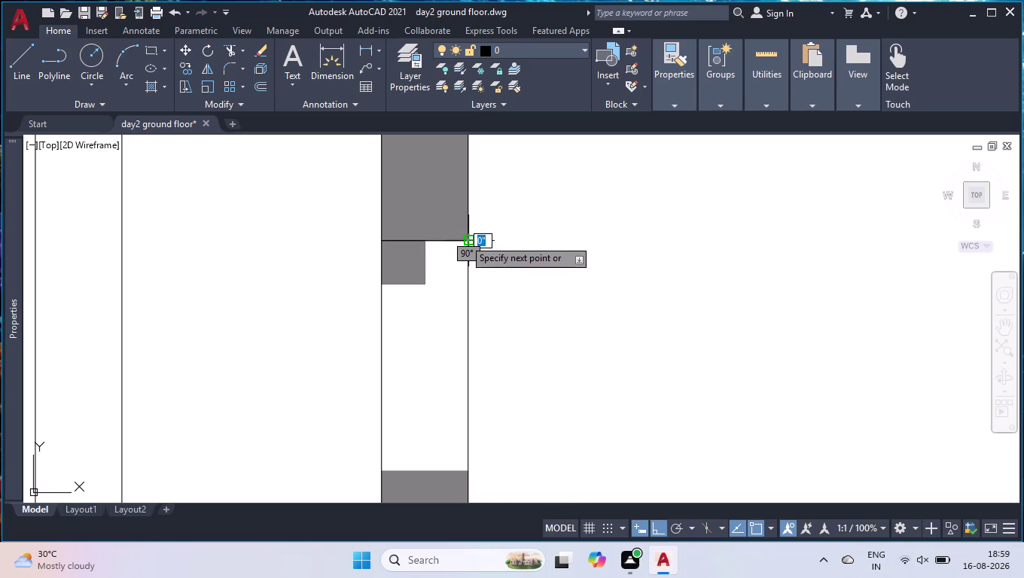
key(space)
Trim the gray fill, notch edges and leftover lines out of the opening.
text(tr)
key(Return)
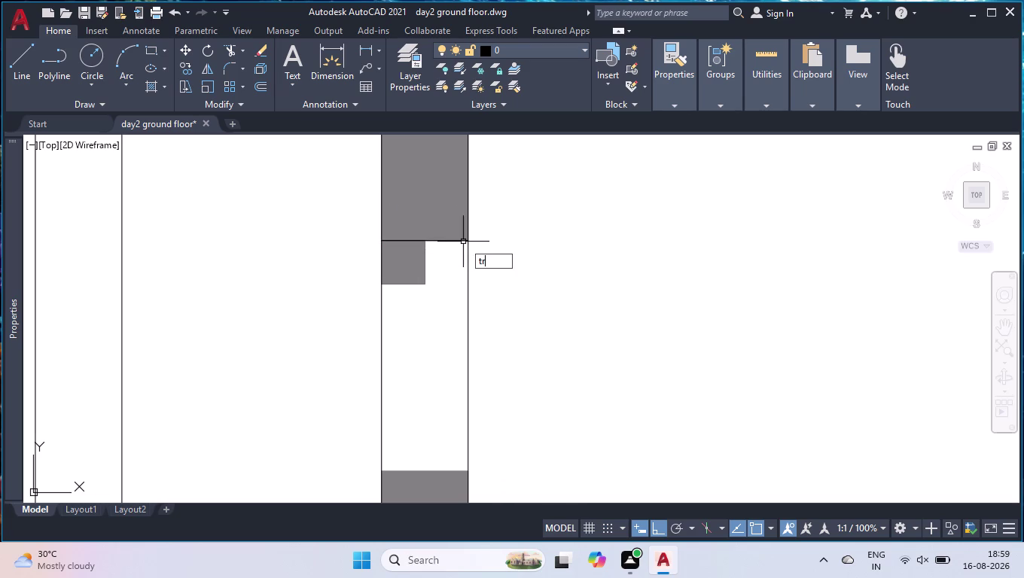
click(407, 281)
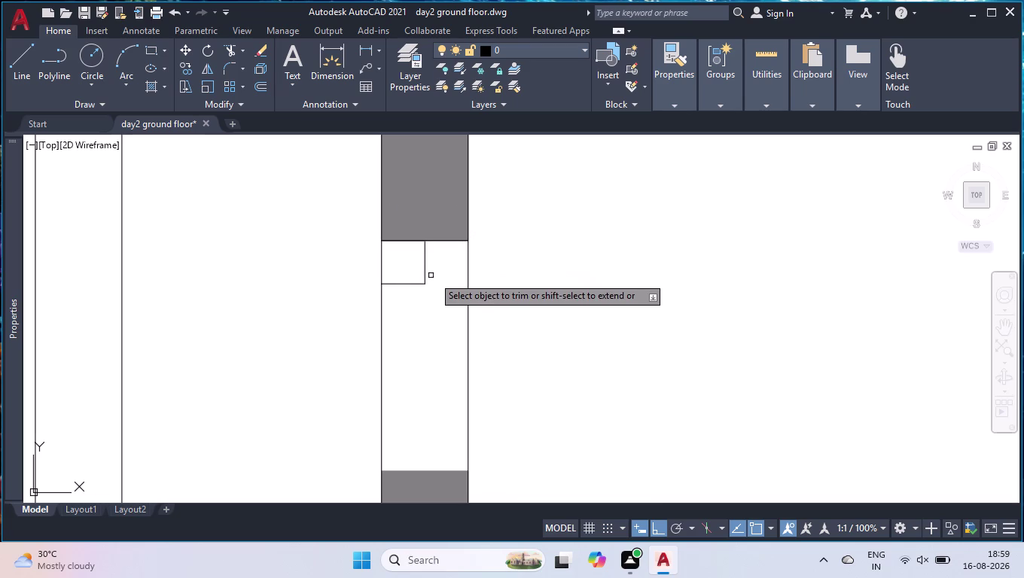
click(440, 260)
click(411, 289)
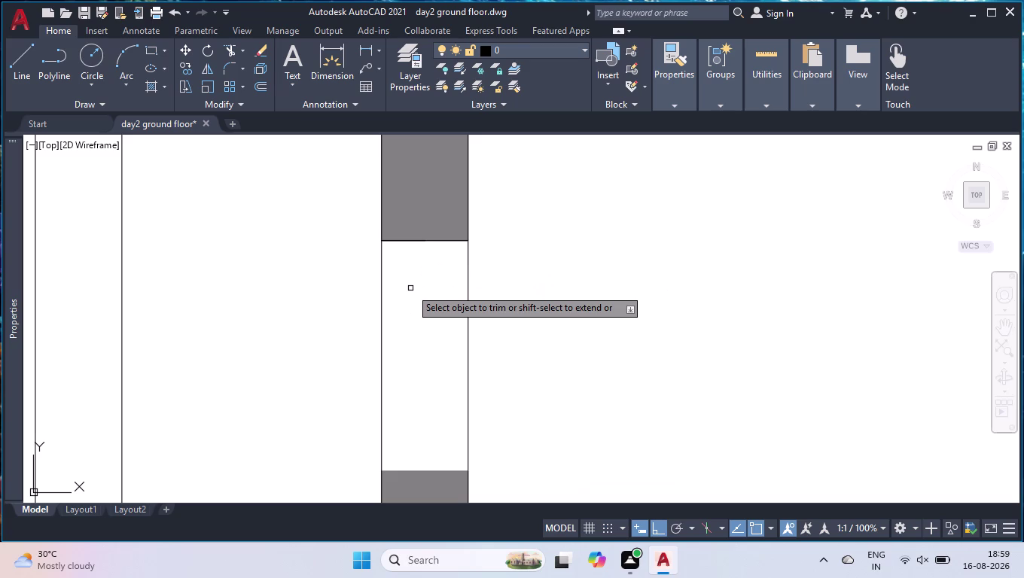
click(423, 242)
click(408, 242)
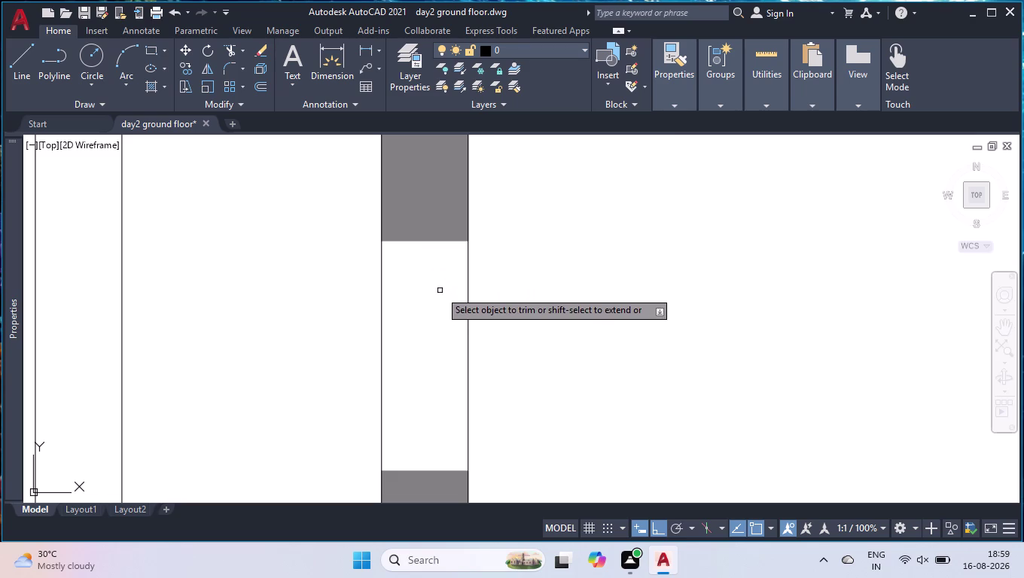
key(Return)
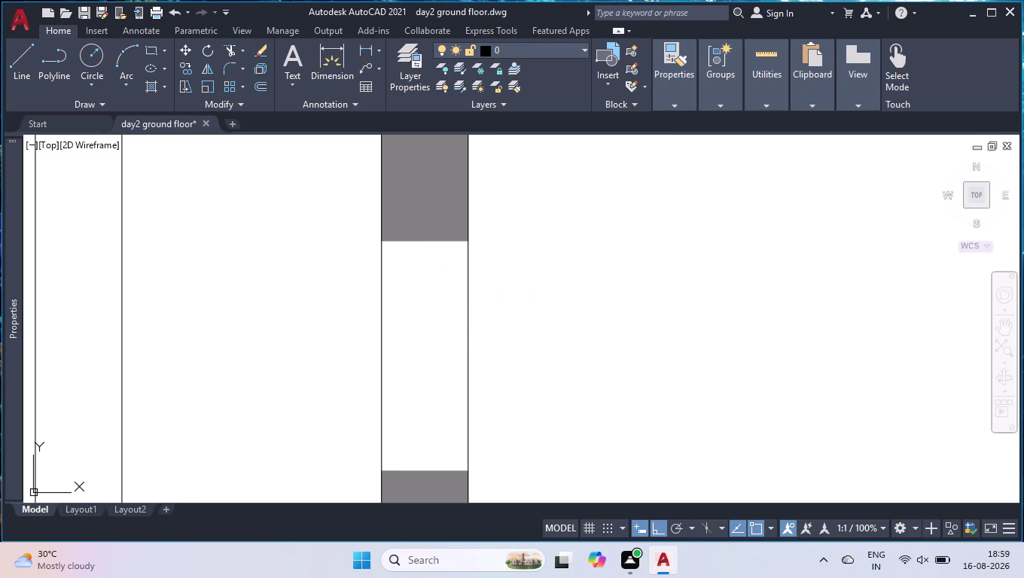
Draw a straight line closing the top of the wall opening.
text(;l)
key(Return)
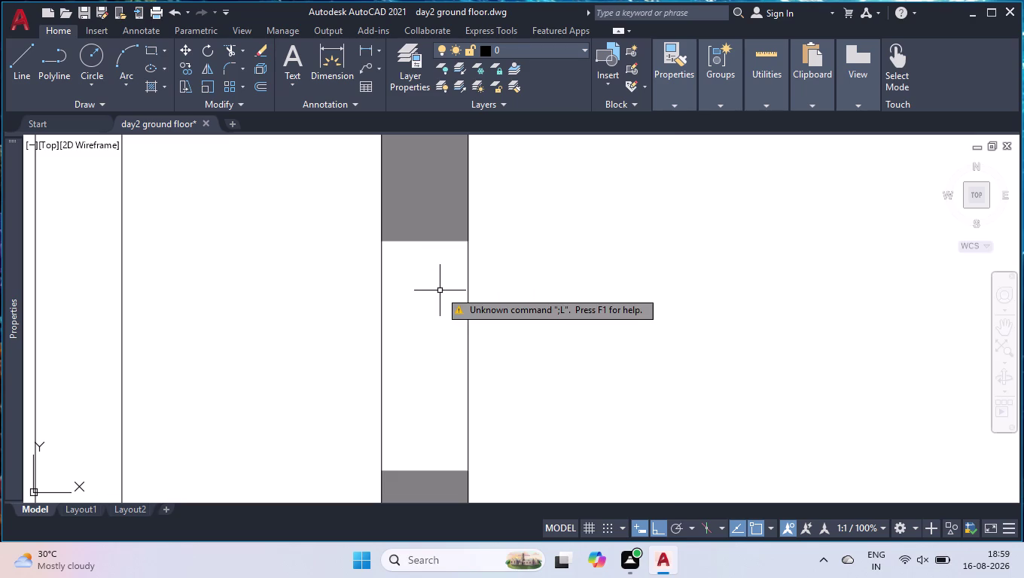
key(l)
key(Return)
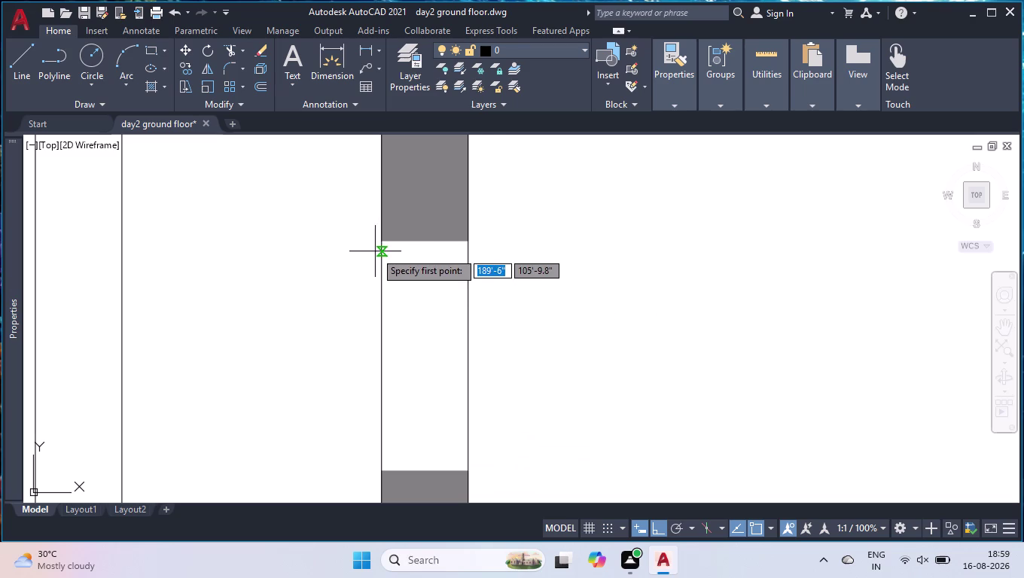
click(379, 244)
click(473, 243)
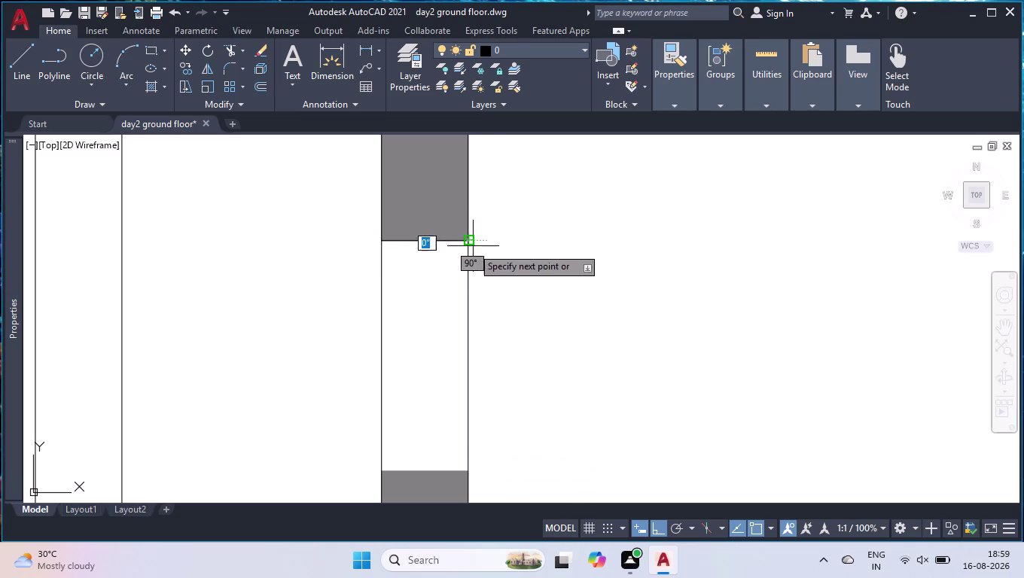
key(space)
Draw a straight line closing the bottom of the wall opening.
key(space)
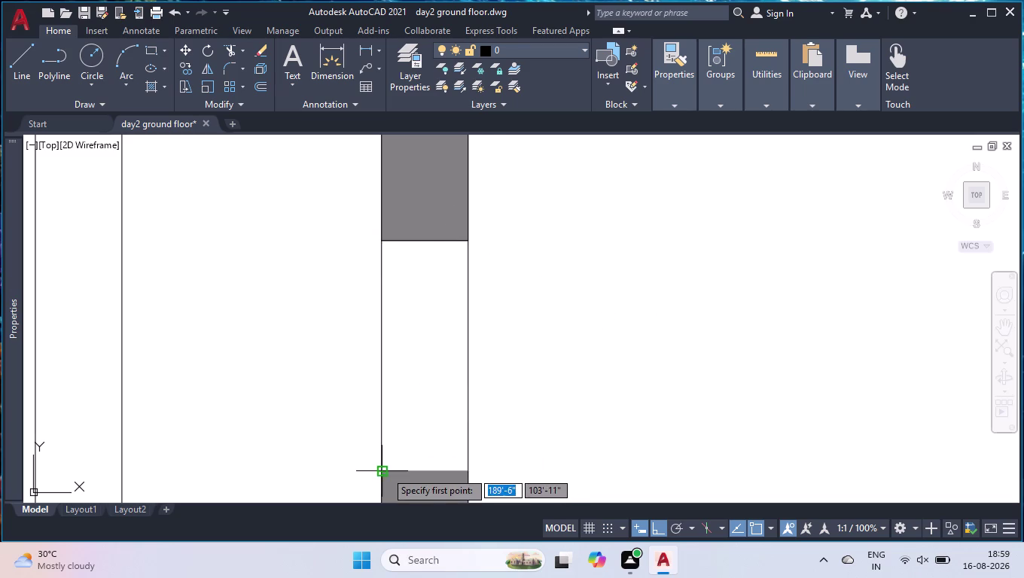
click(382, 471)
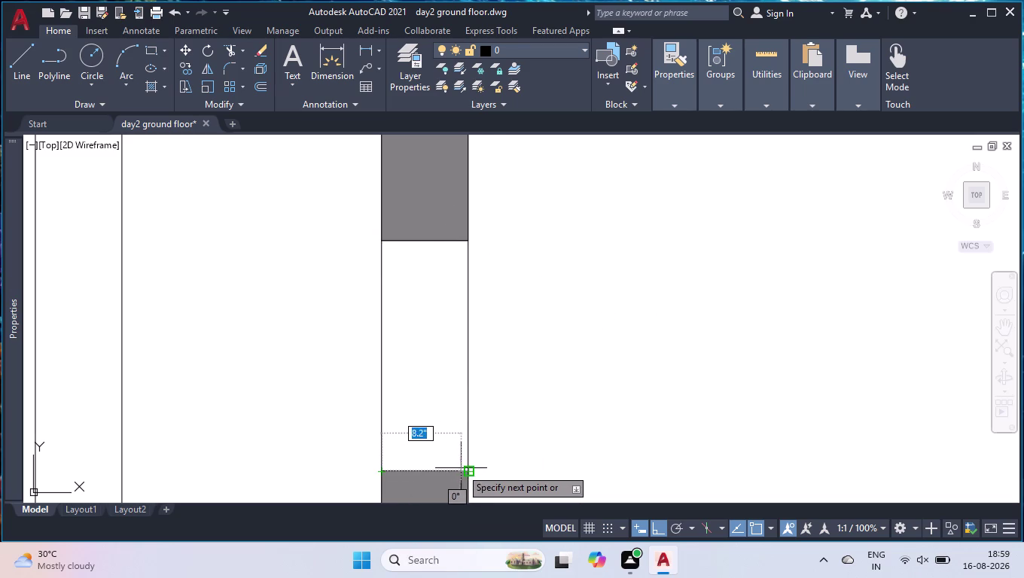
click(466, 471)
key(space)
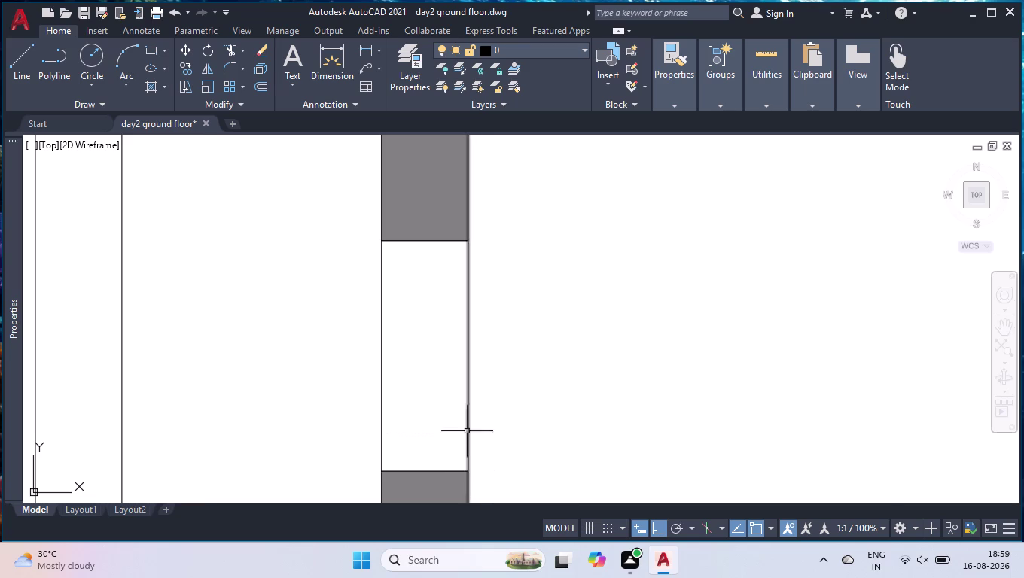
scroll(down, 3)
scroll(down, 3)
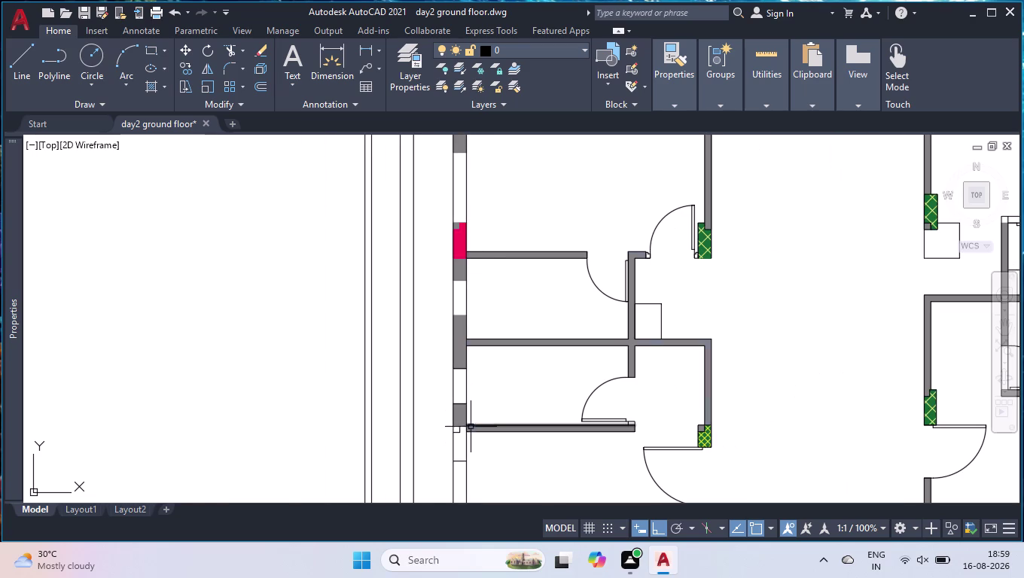